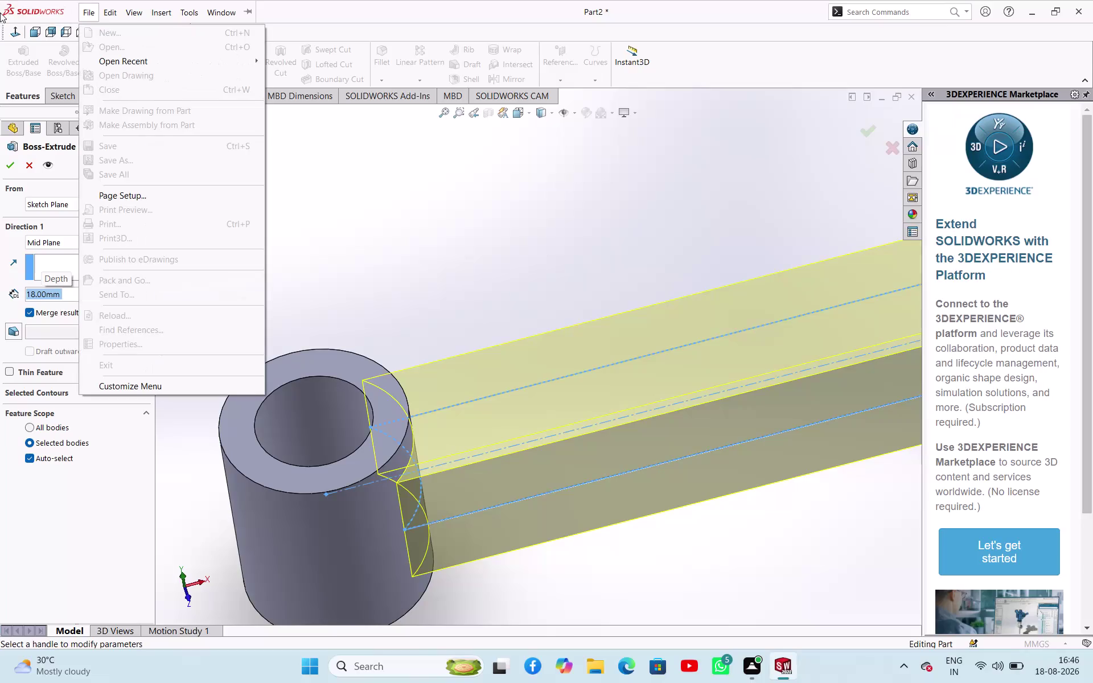
Accept the 18 mm mid-plane arm extrusion and orbit to inspect the arm-to-boss joint.
click(7, 165)
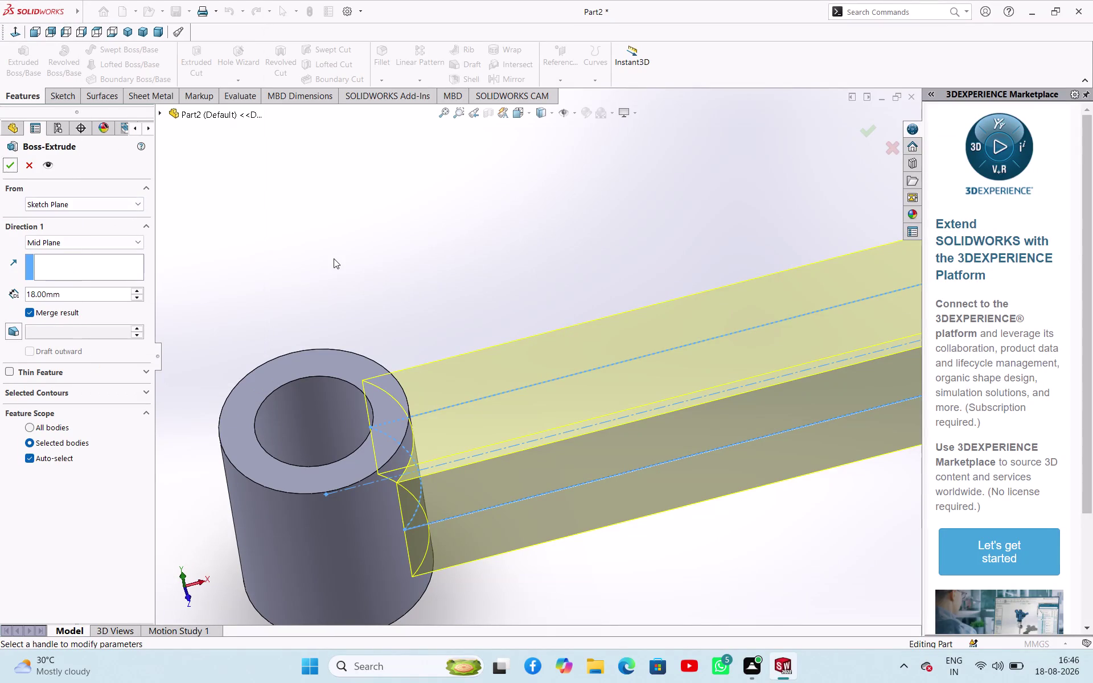
click(10, 164)
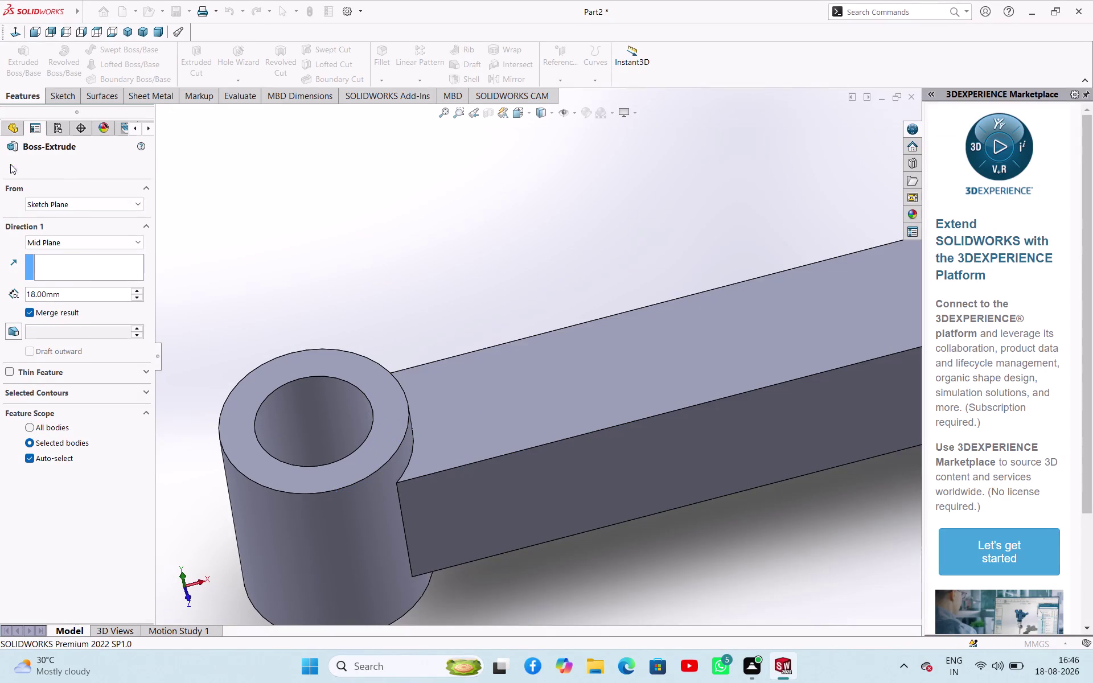
click(324, 246)
middle_drag(373, 274, 322, 376)
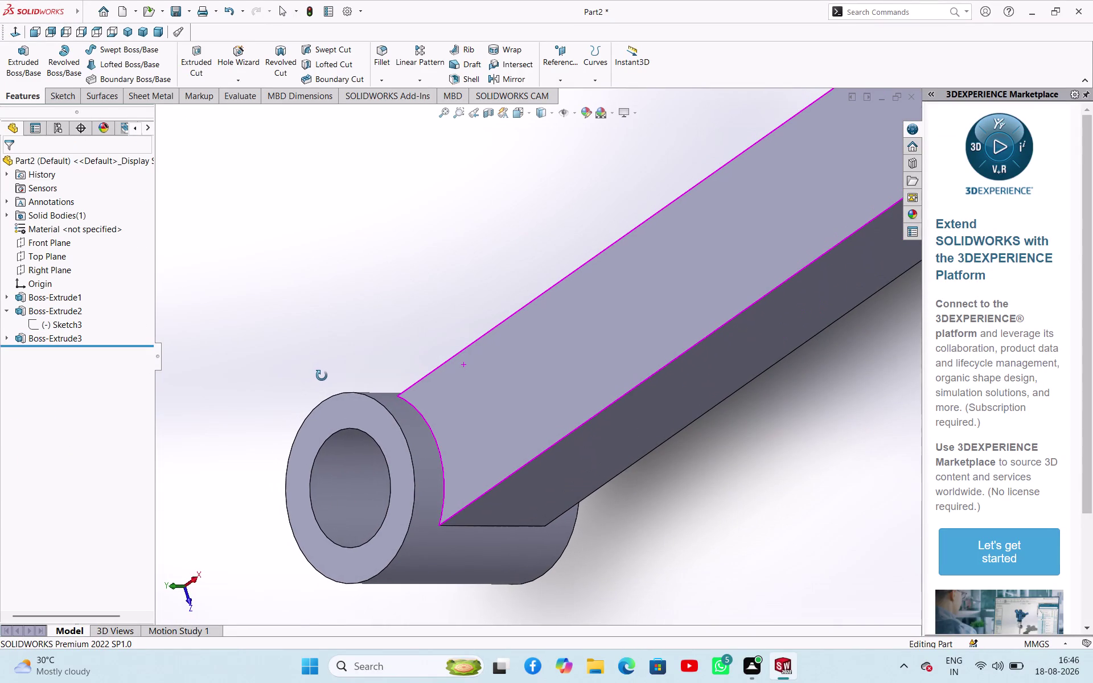
middle_drag(321, 376, 377, 332)
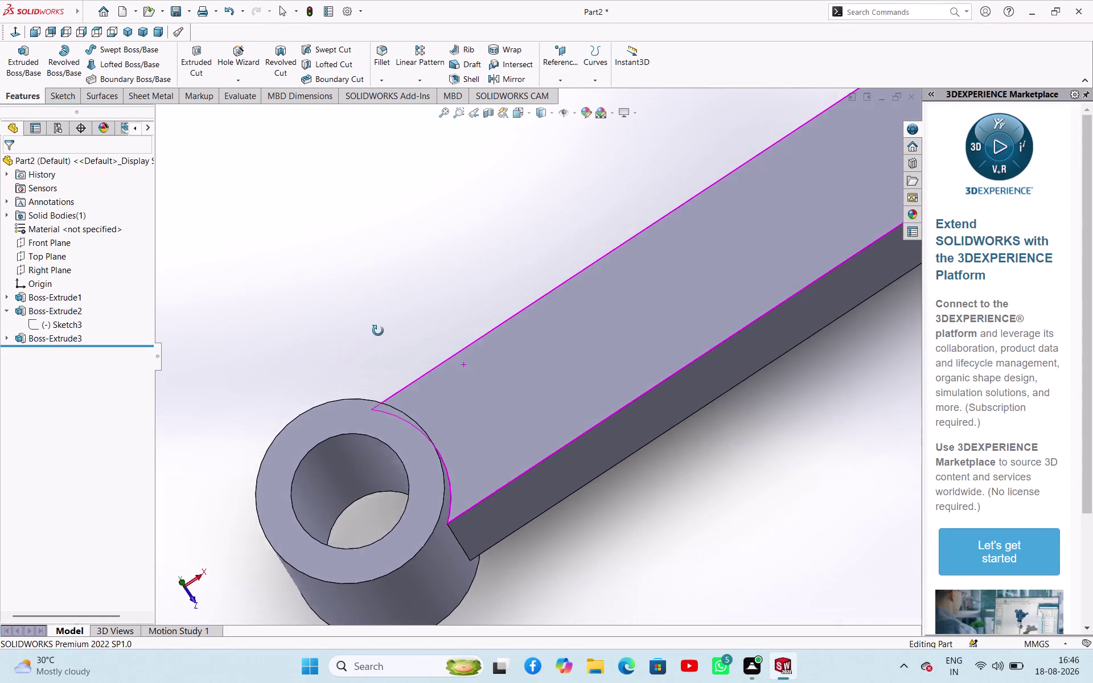
middle_drag(377, 333, 322, 155)
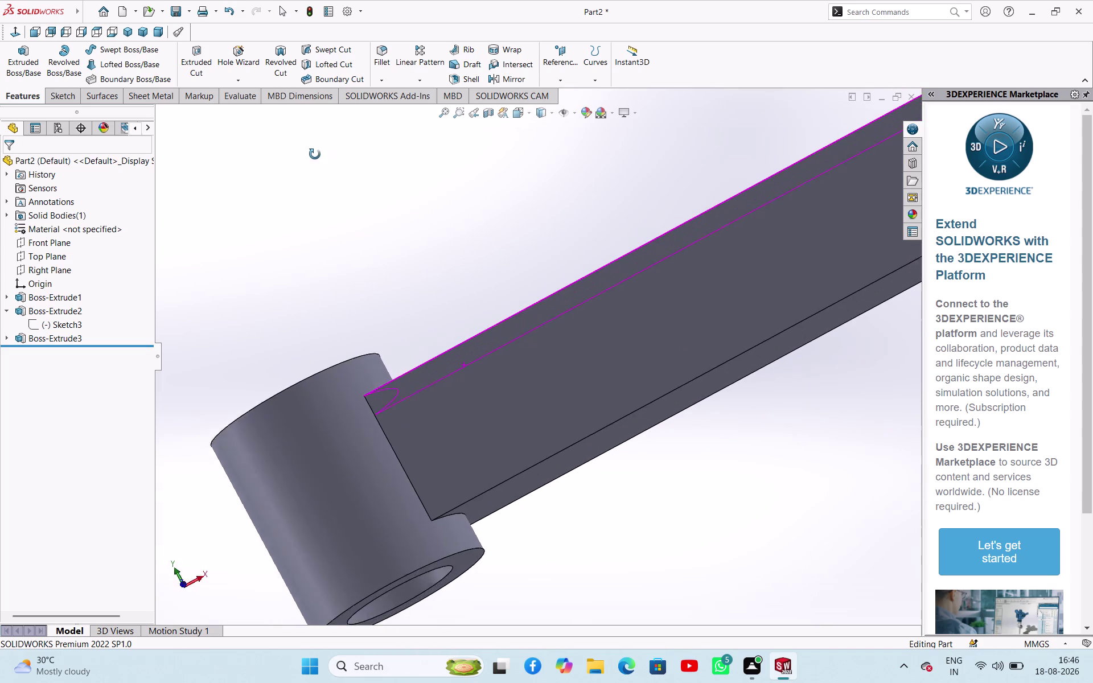
middle_drag(321, 155, 340, 180)
click(384, 81)
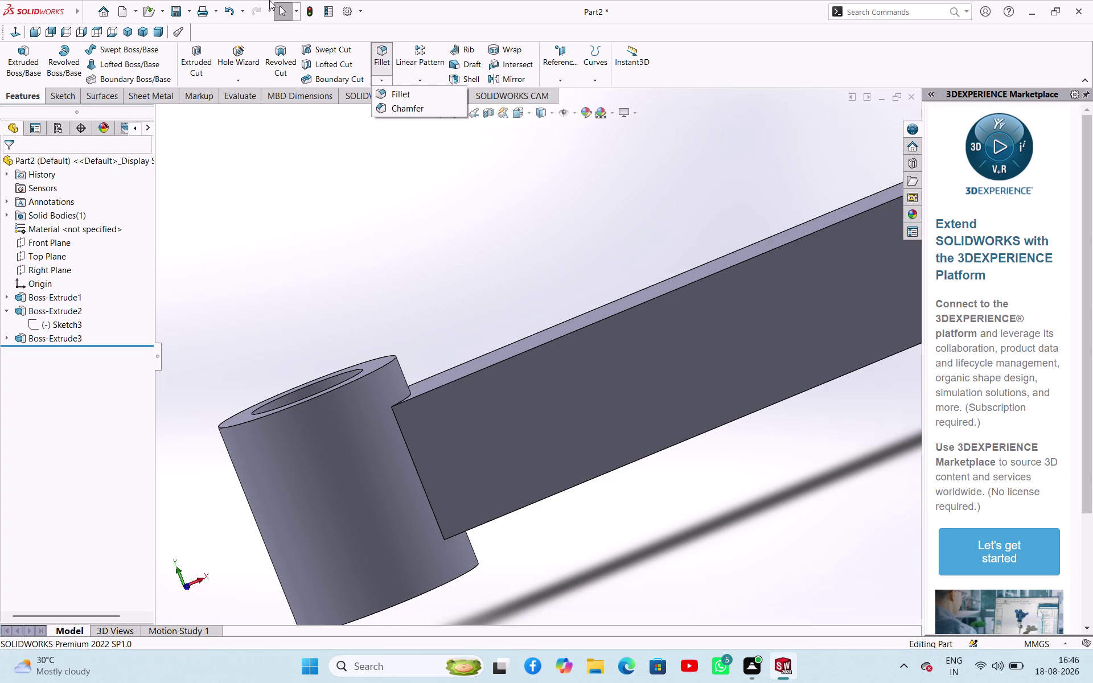
Start a 24 mm fillet and select the first two arm-to-boss edges.
click(387, 78)
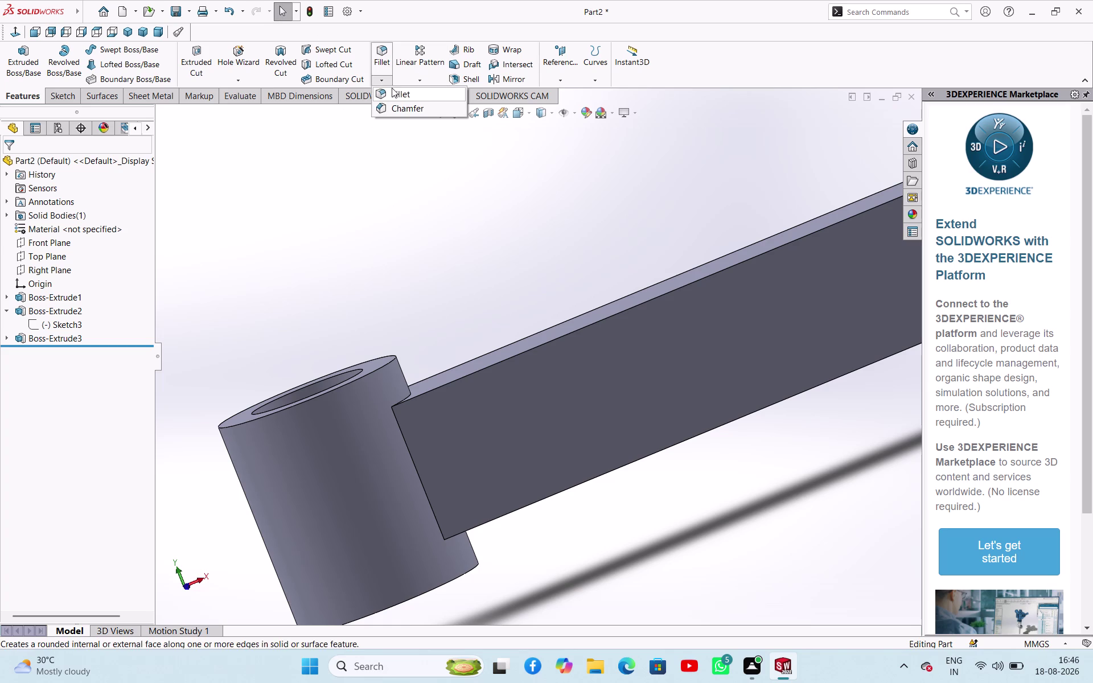
click(394, 90)
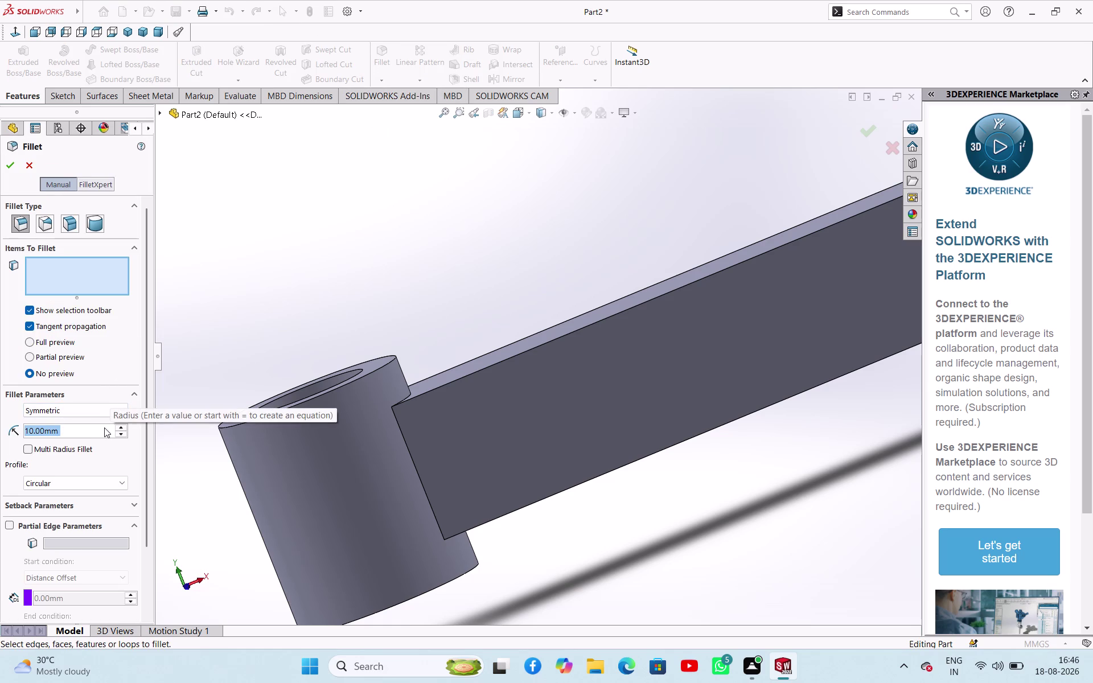
text(24)
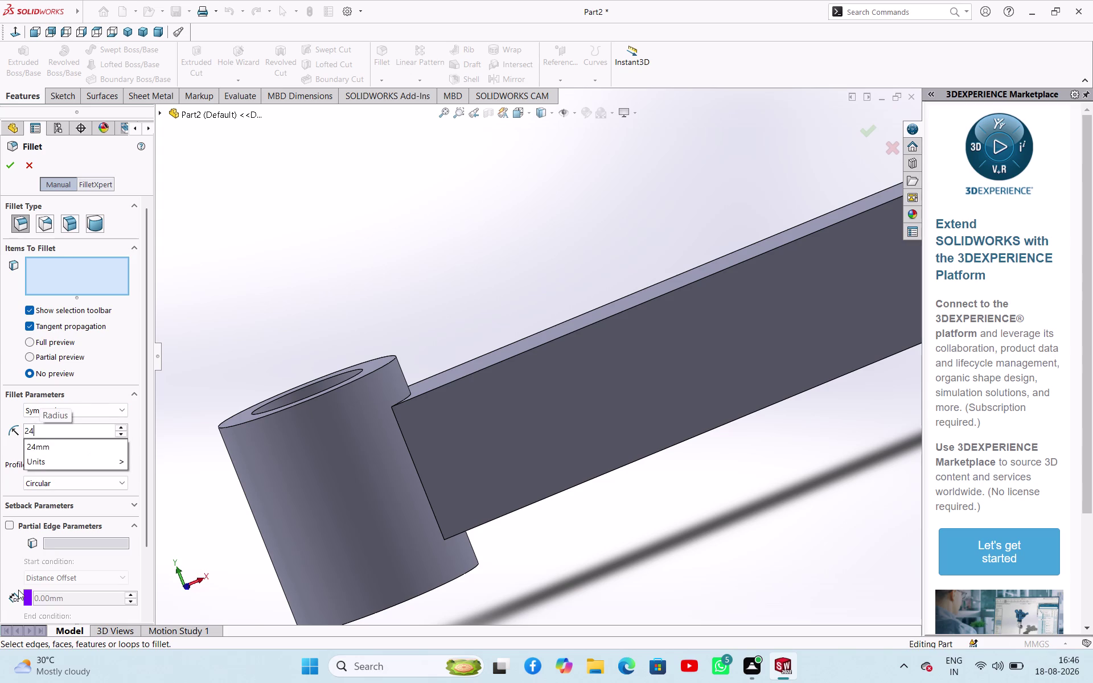
click(420, 481)
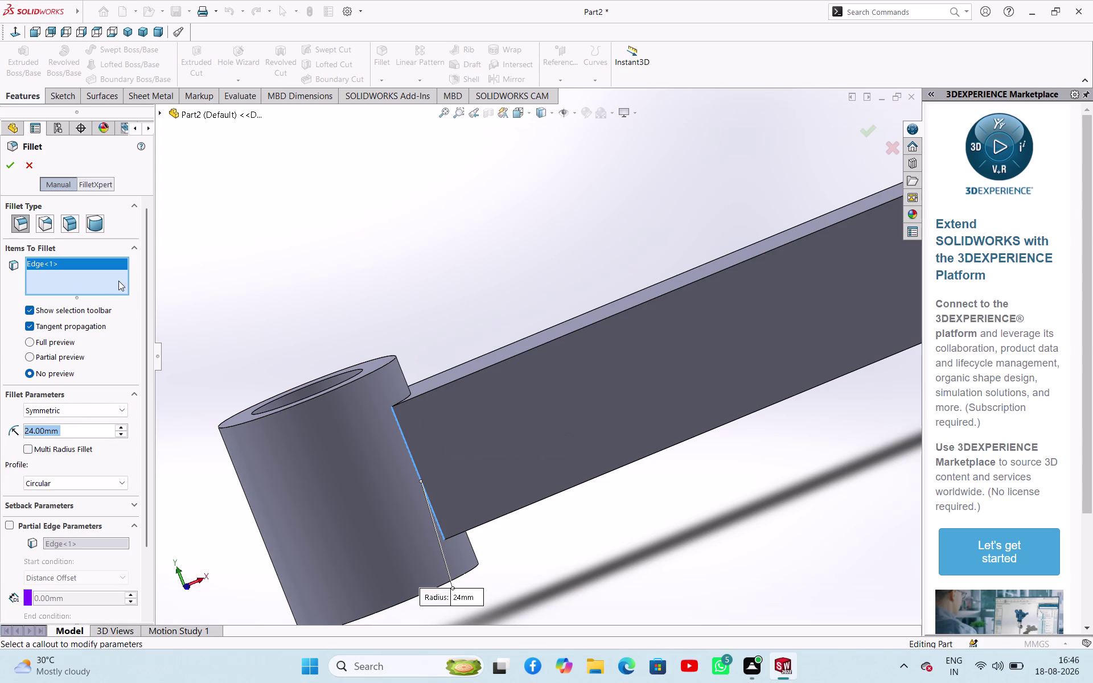
middle_drag(312, 192, 459, 470)
click(367, 418)
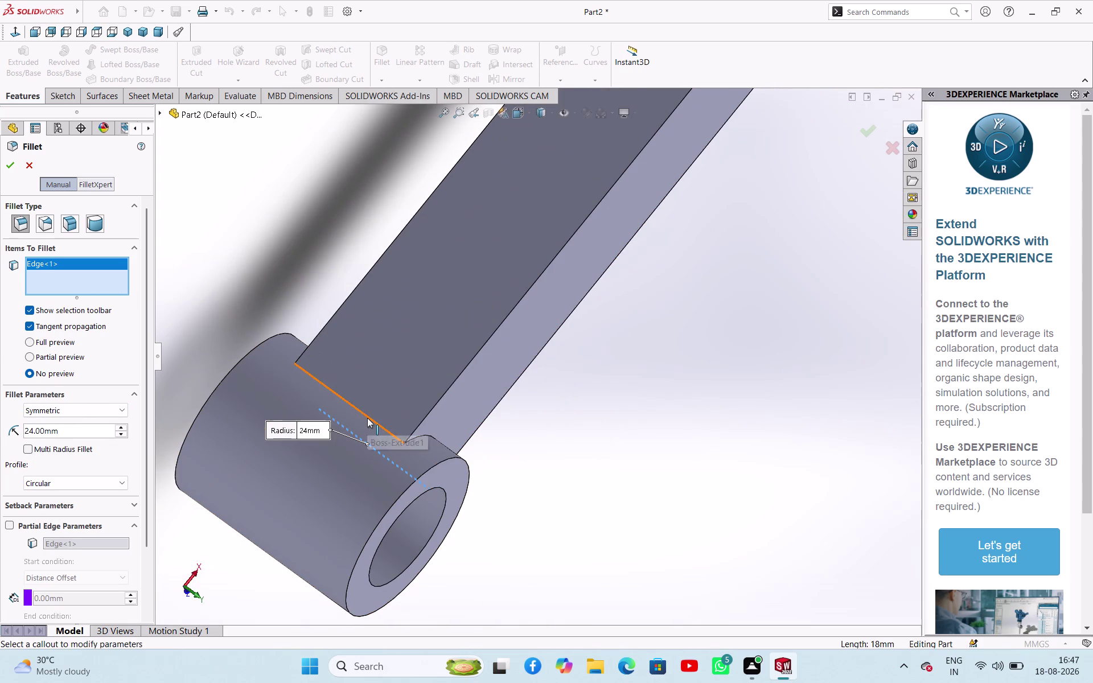
Add the third and fourth arm-to-boss edges, accept the fillet, and view the rounded rod.
scroll(up, 3)
scroll(down, 3)
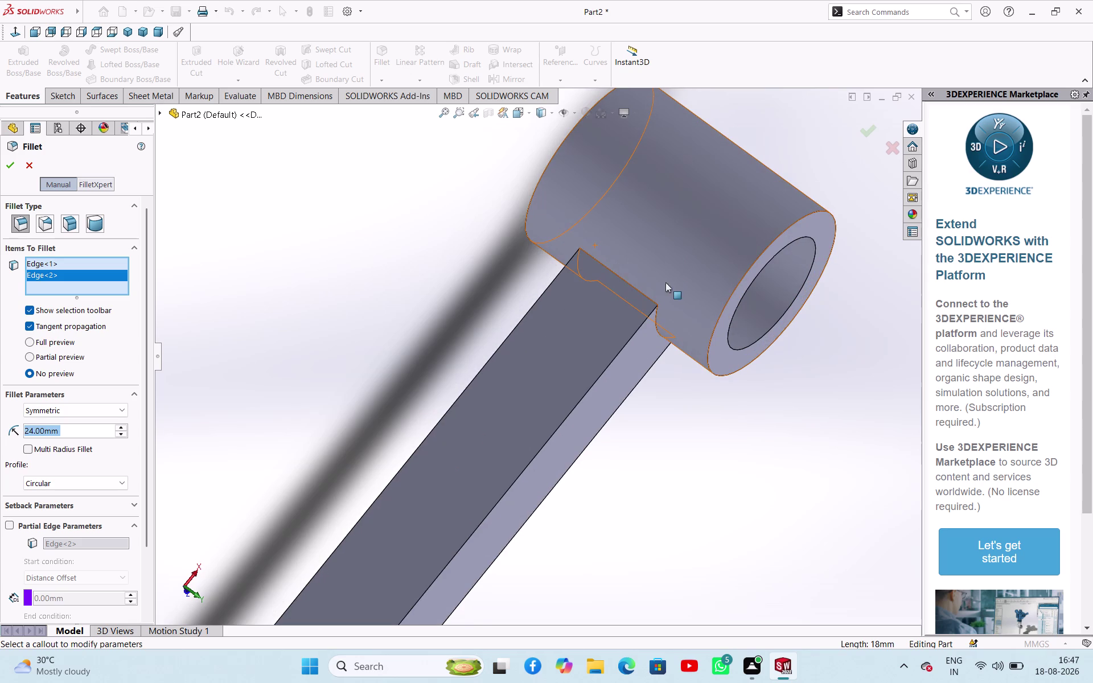
click(636, 287)
middle_drag(727, 431, 557, 375)
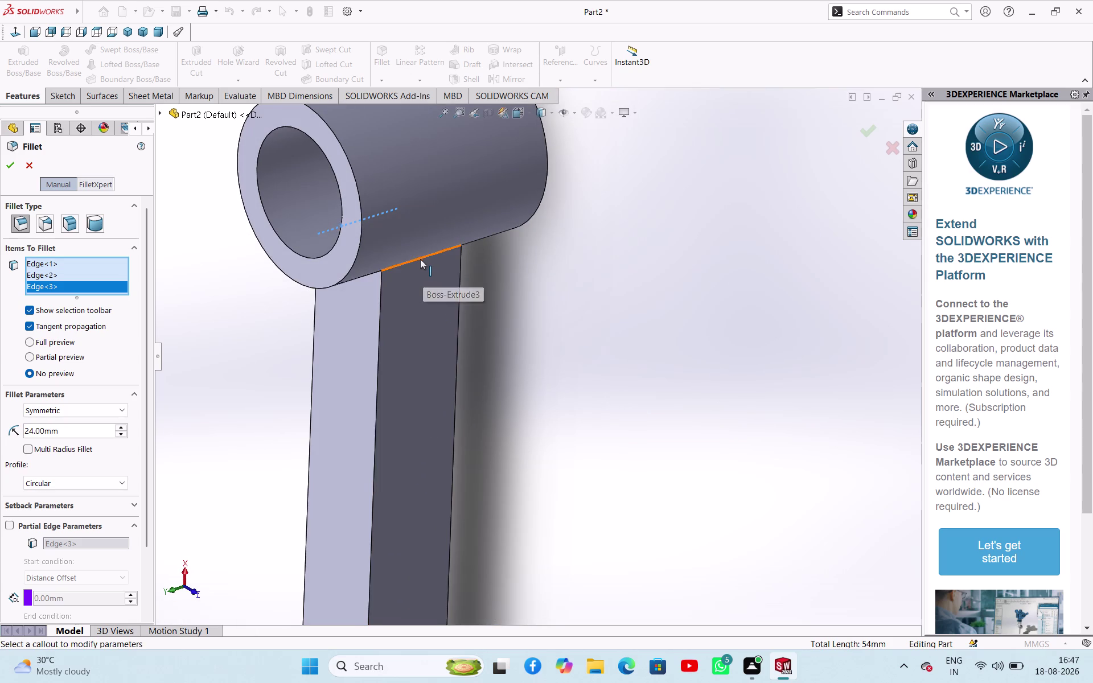
click(420, 259)
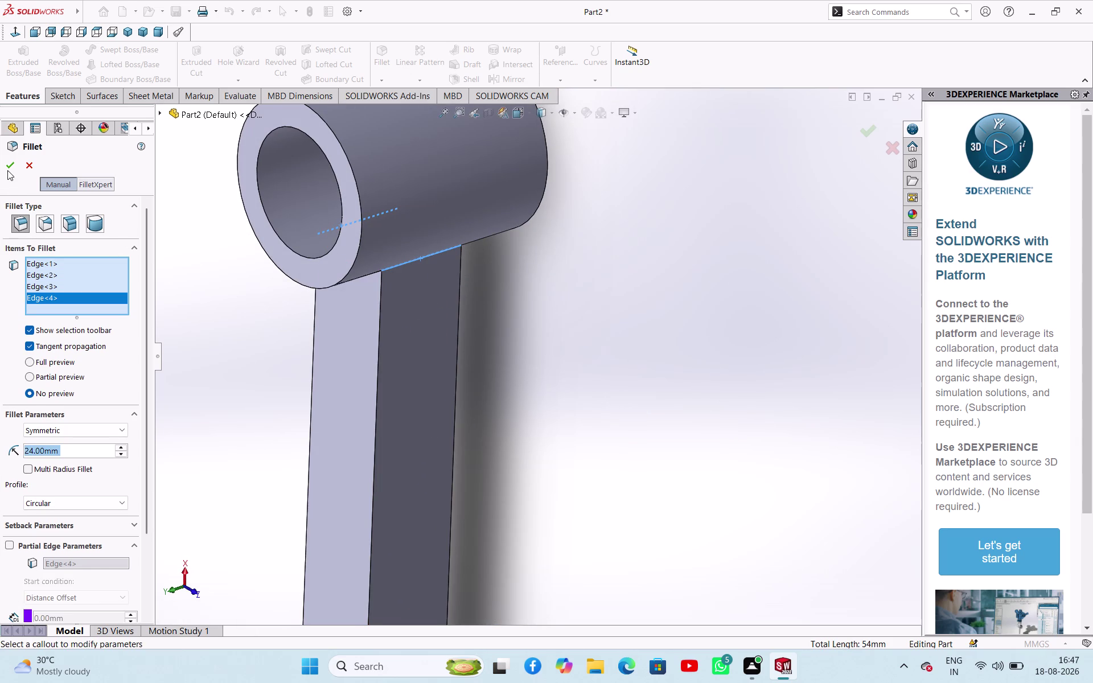
click(8, 170)
scroll(up, 3)
middle_drag(554, 497, 593, 478)
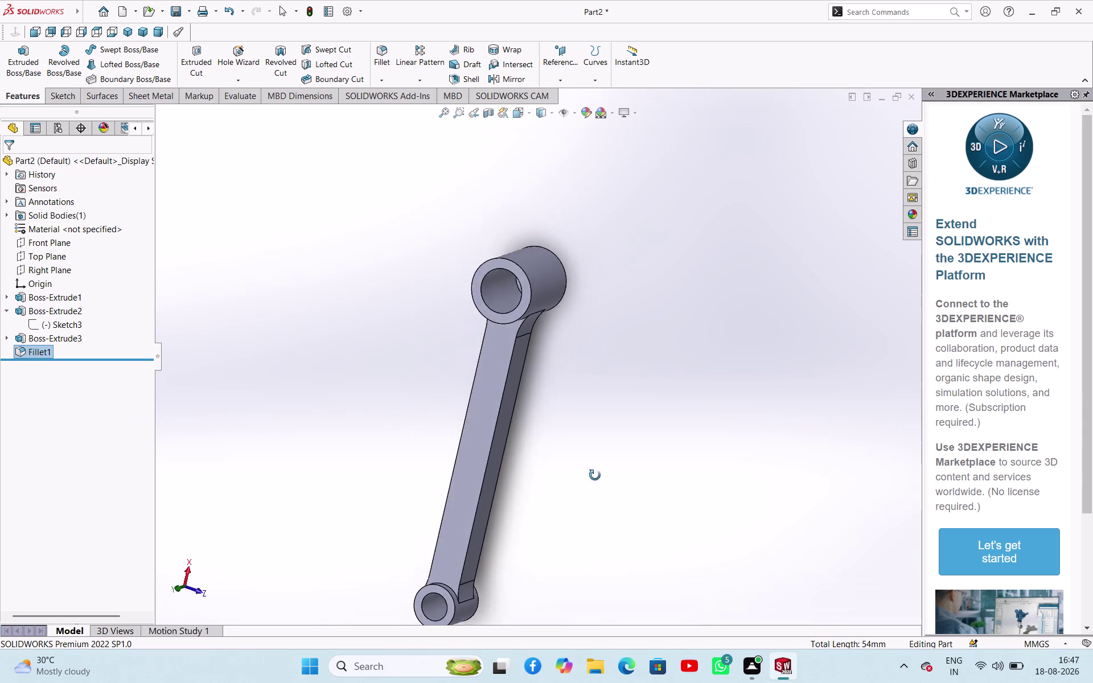
middle_drag(593, 479, 611, 471)
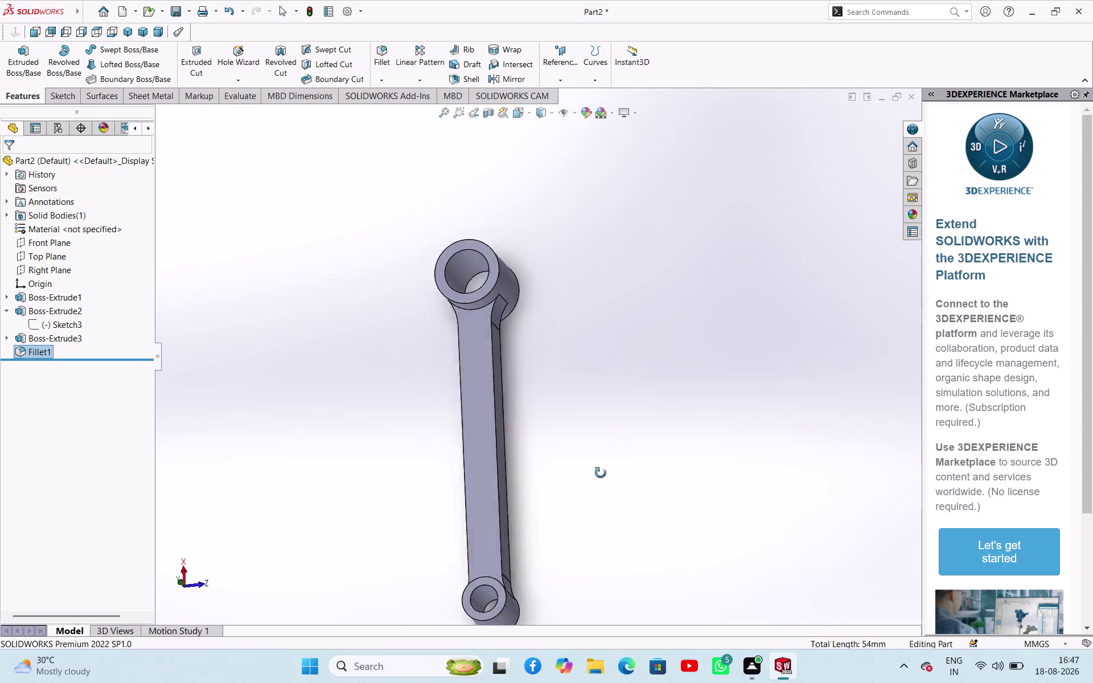
middle_drag(611, 471, 538, 506)
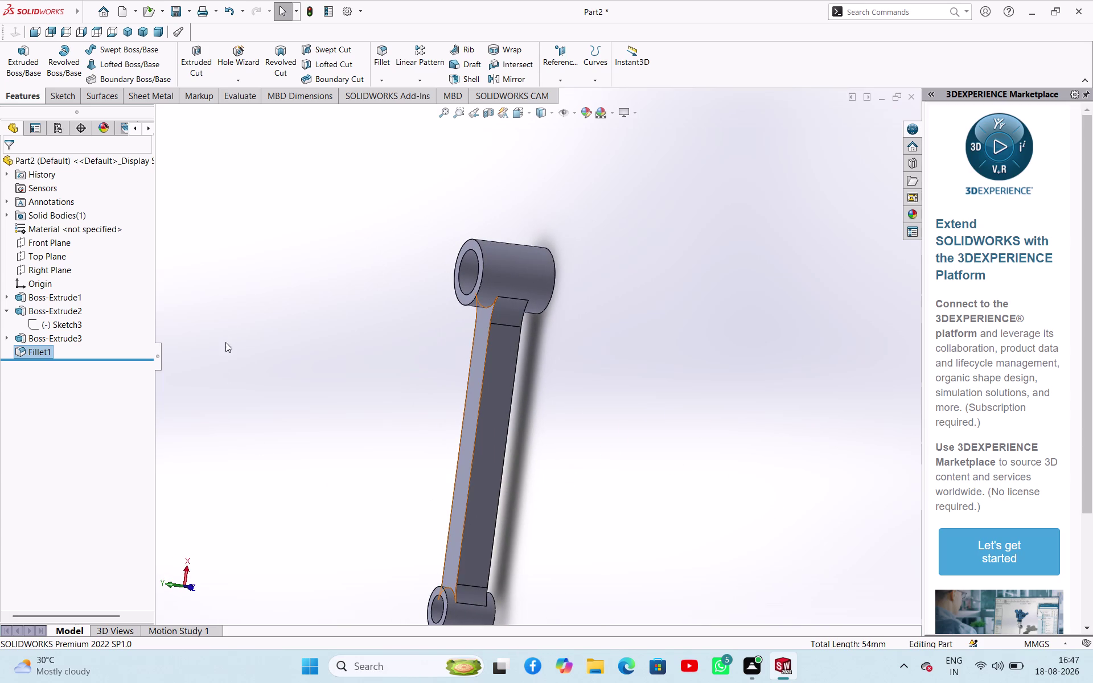
Return to isometric view and open a new sketch on the arm's top face.
click(131, 39)
click(669, 273)
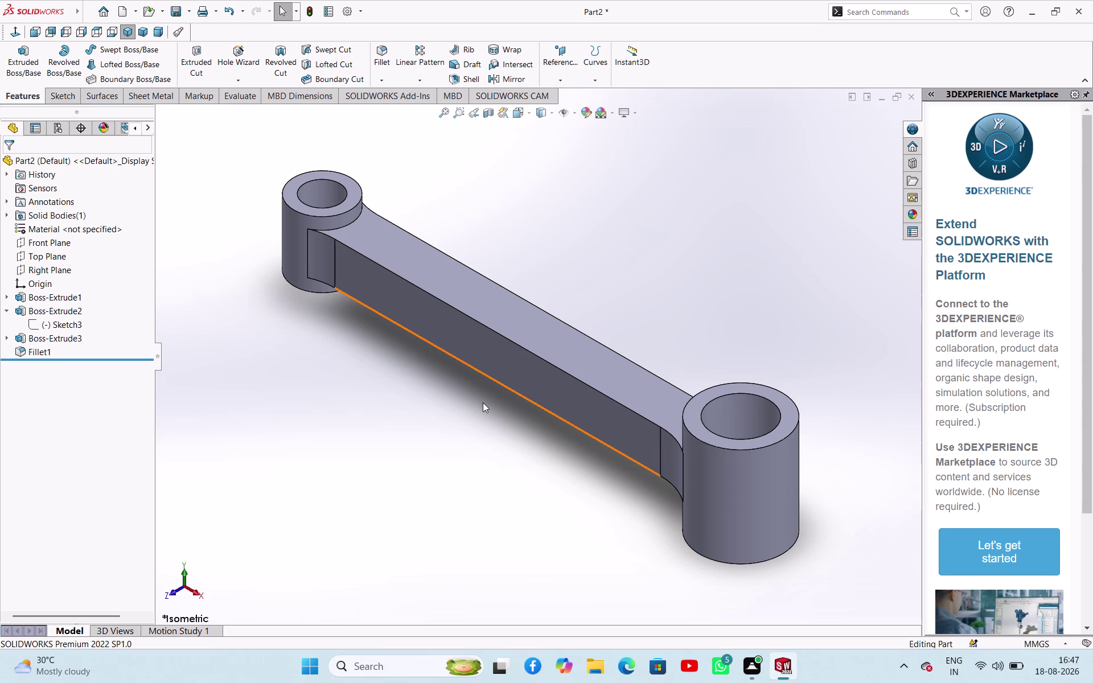
click(544, 332)
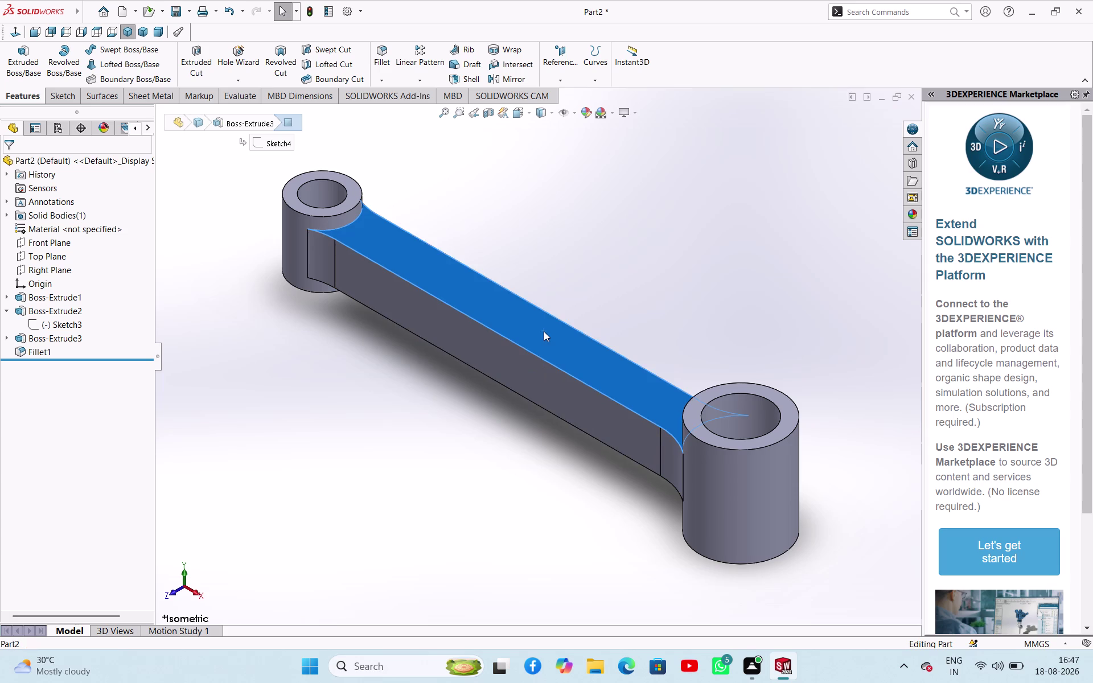
click(593, 299)
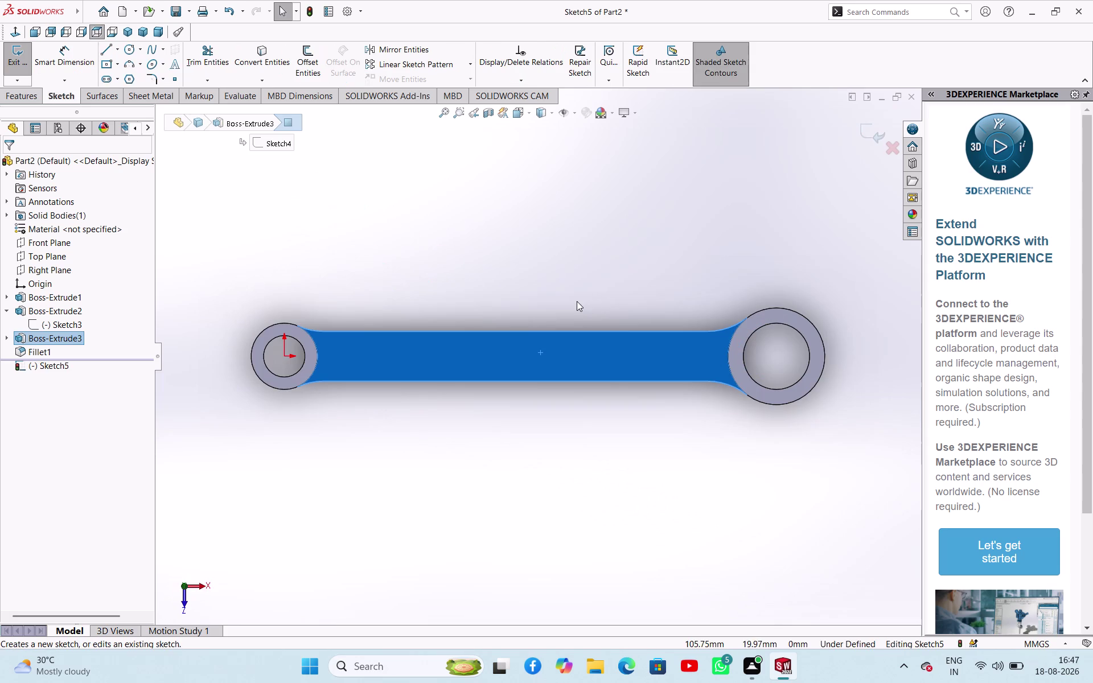
Draw a construction midpoint centreline from the origin boss centre past the right boss.
click(577, 301)
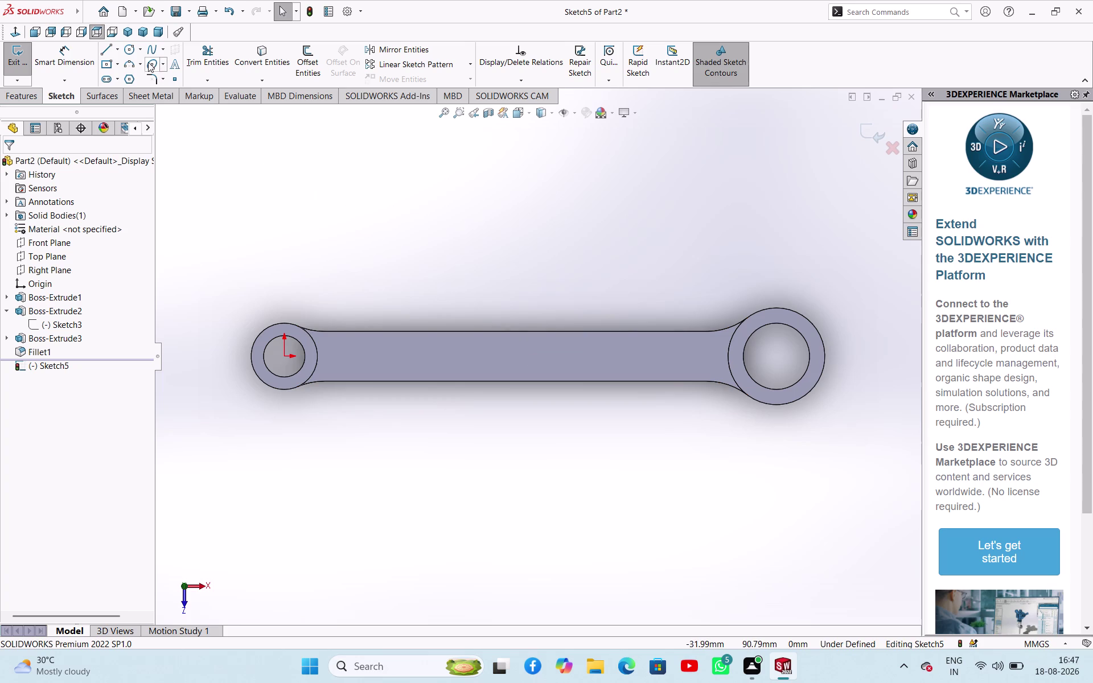
click(111, 78)
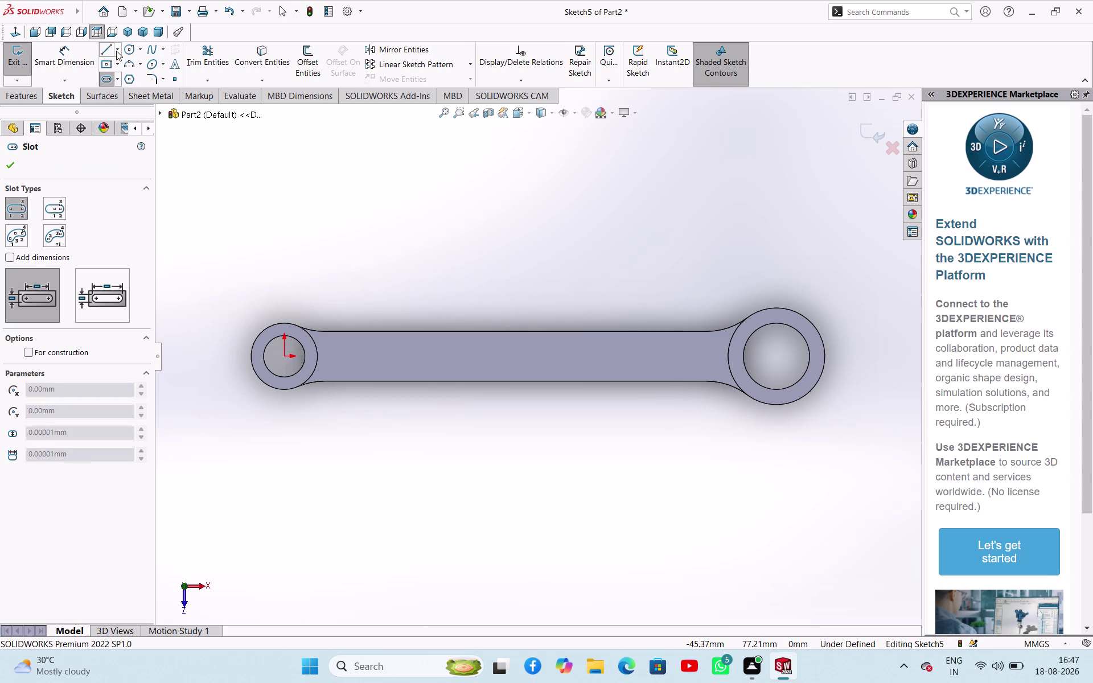
click(116, 50)
click(121, 75)
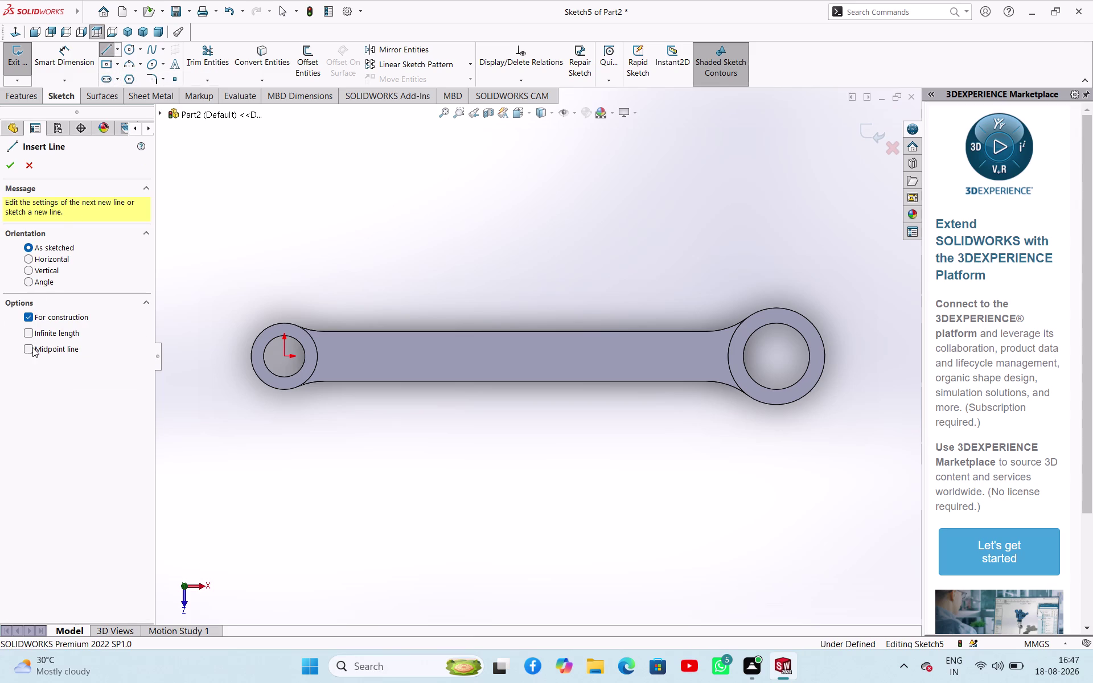
click(32, 350)
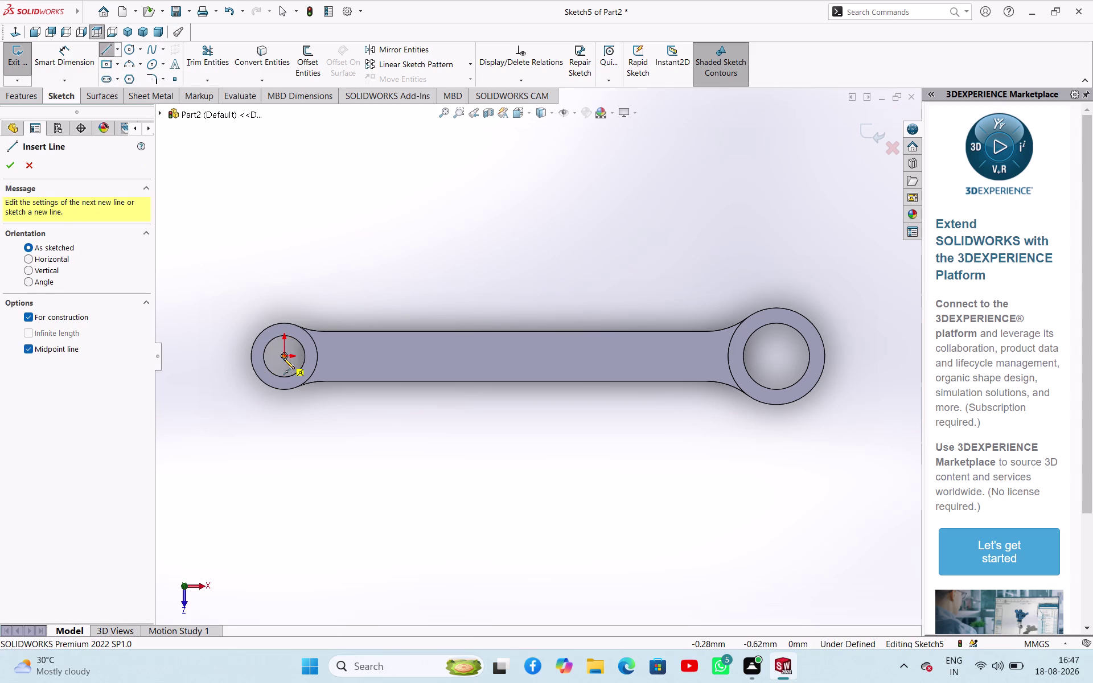
click(283, 358)
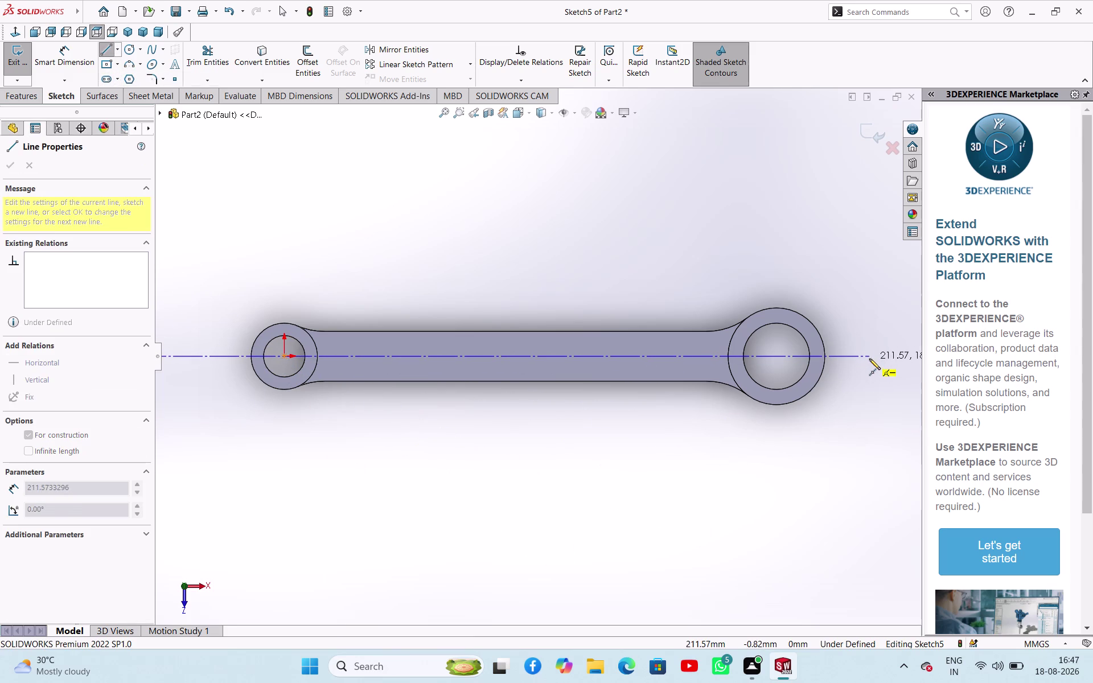
click(869, 359)
right_click(838, 427)
click(854, 433)
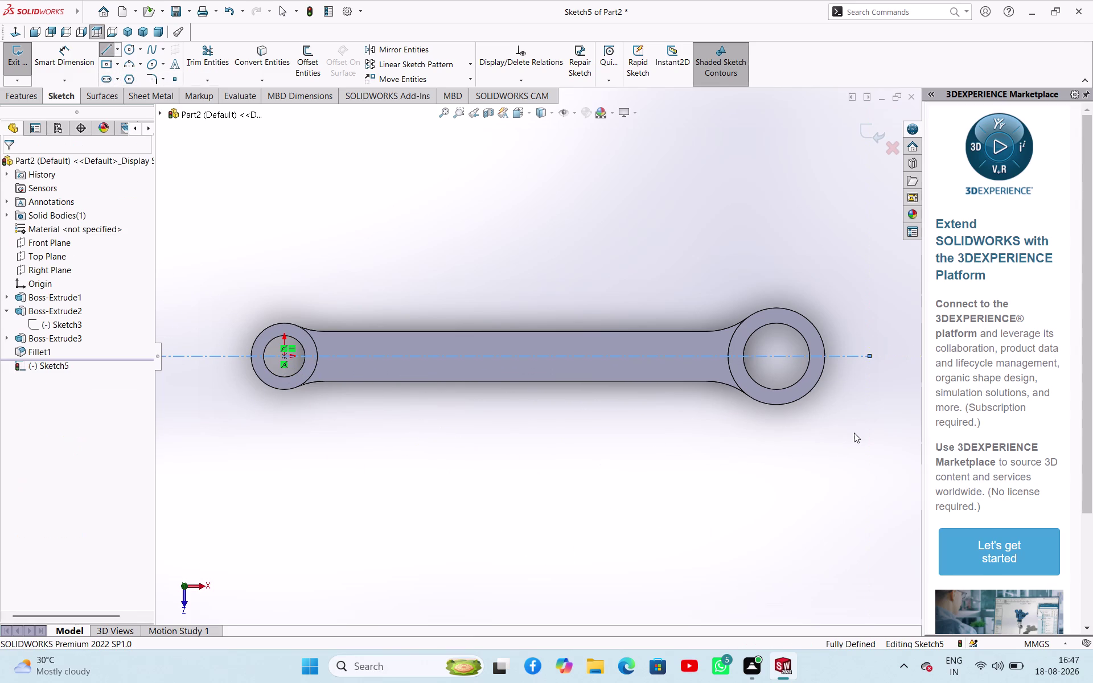
Draw a straight slot along the centreline across the arm.
click(109, 76)
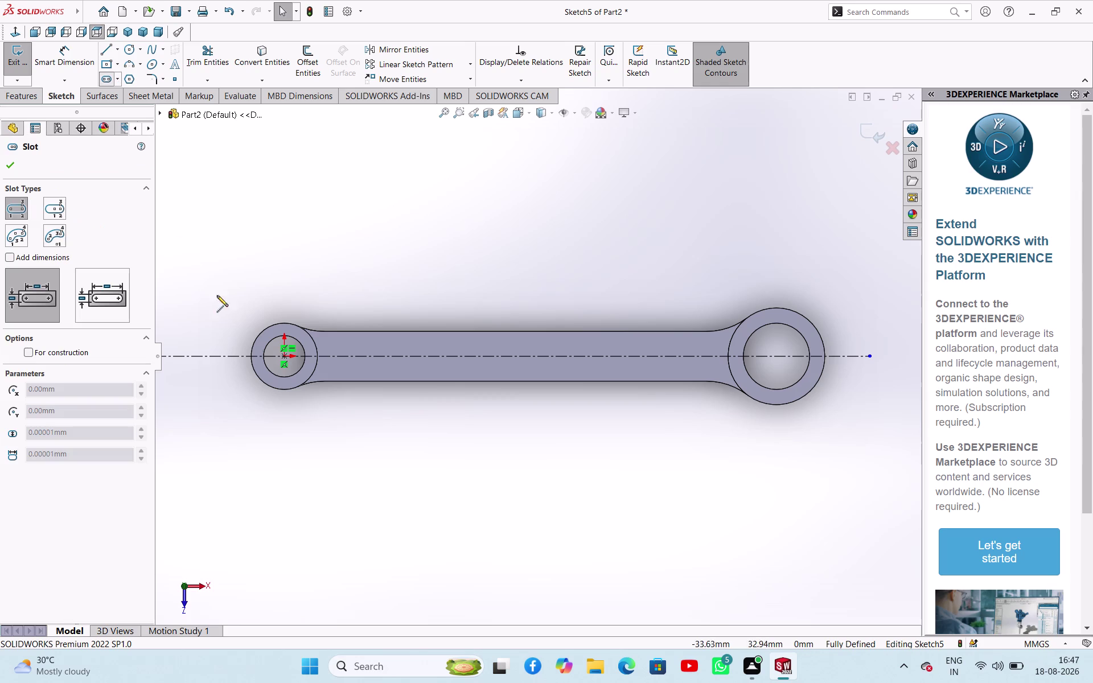
click(377, 357)
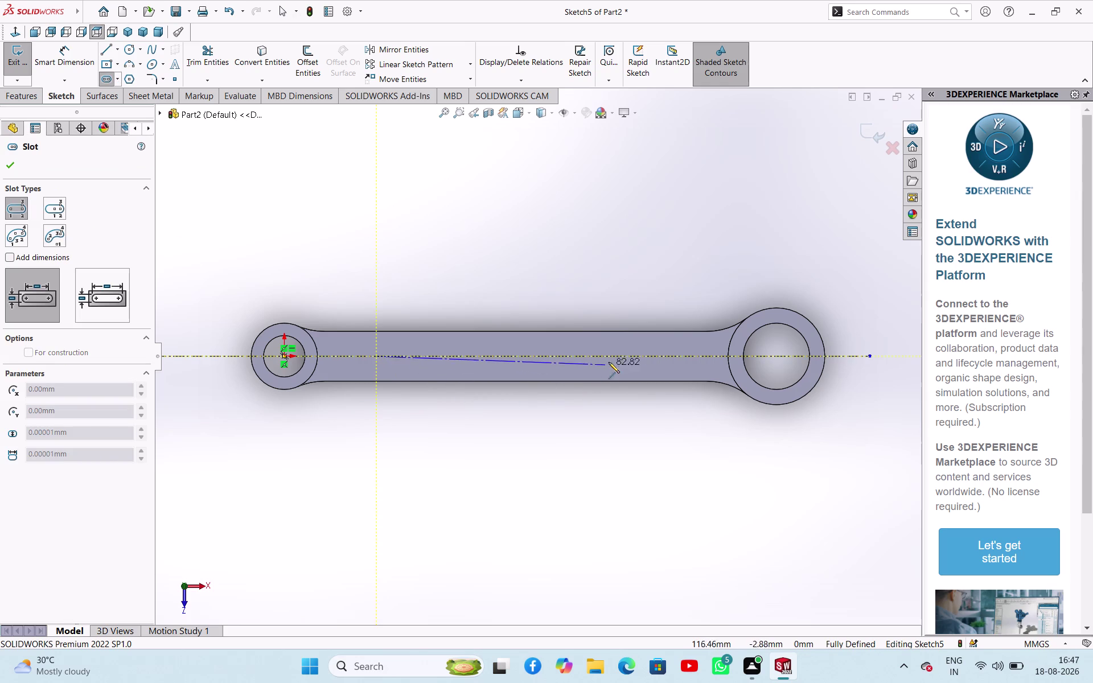
click(616, 357)
click(616, 366)
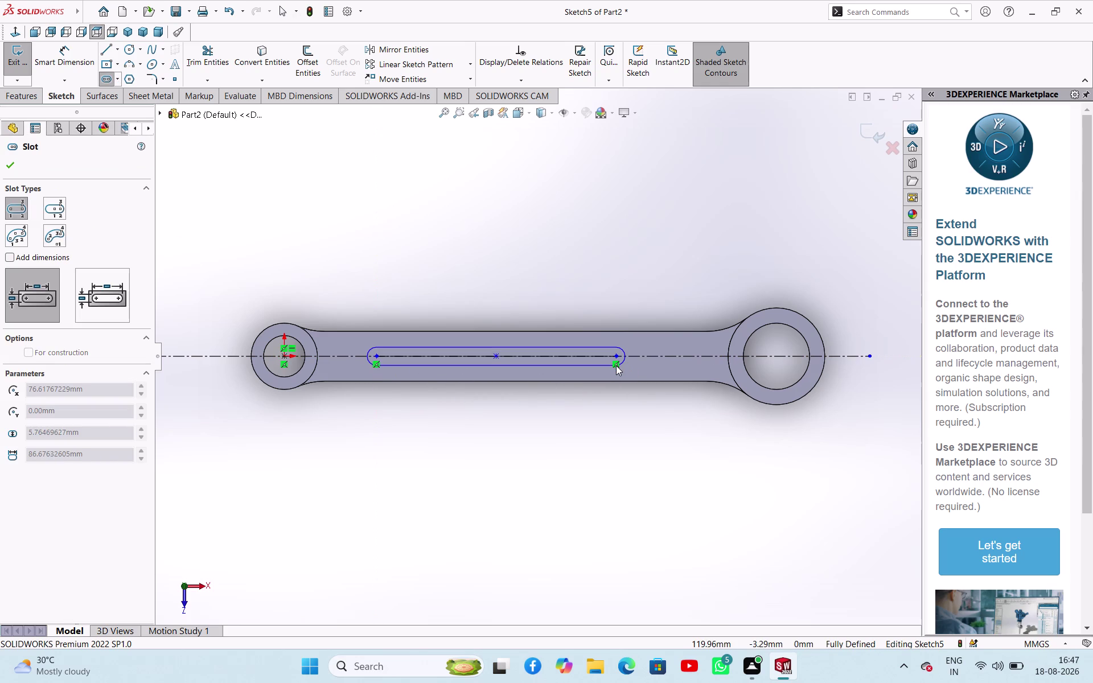
right_click(433, 240)
click(447, 251)
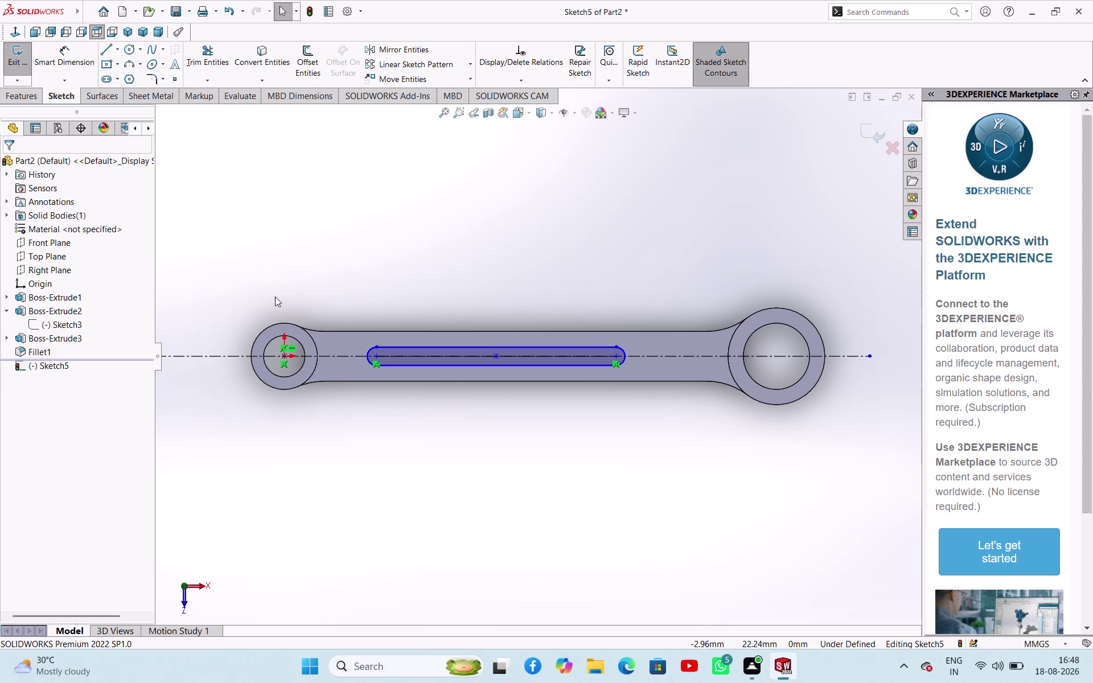
Dimension the slot length to 130 mm.
right_drag(309, 272, 312, 210)
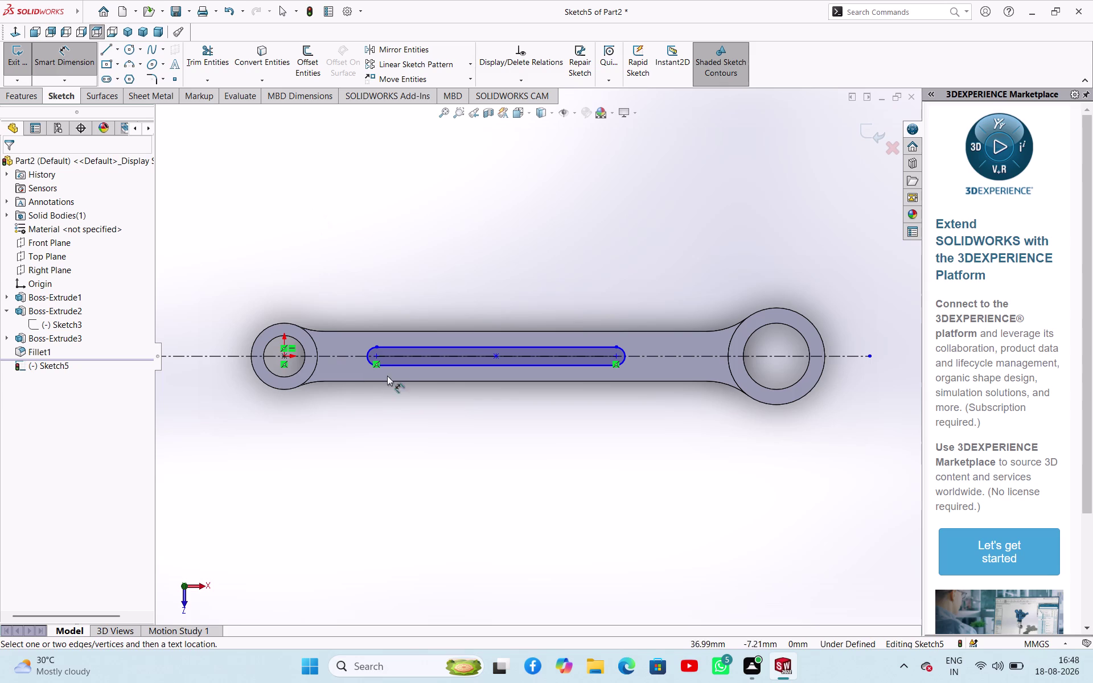
click(380, 356)
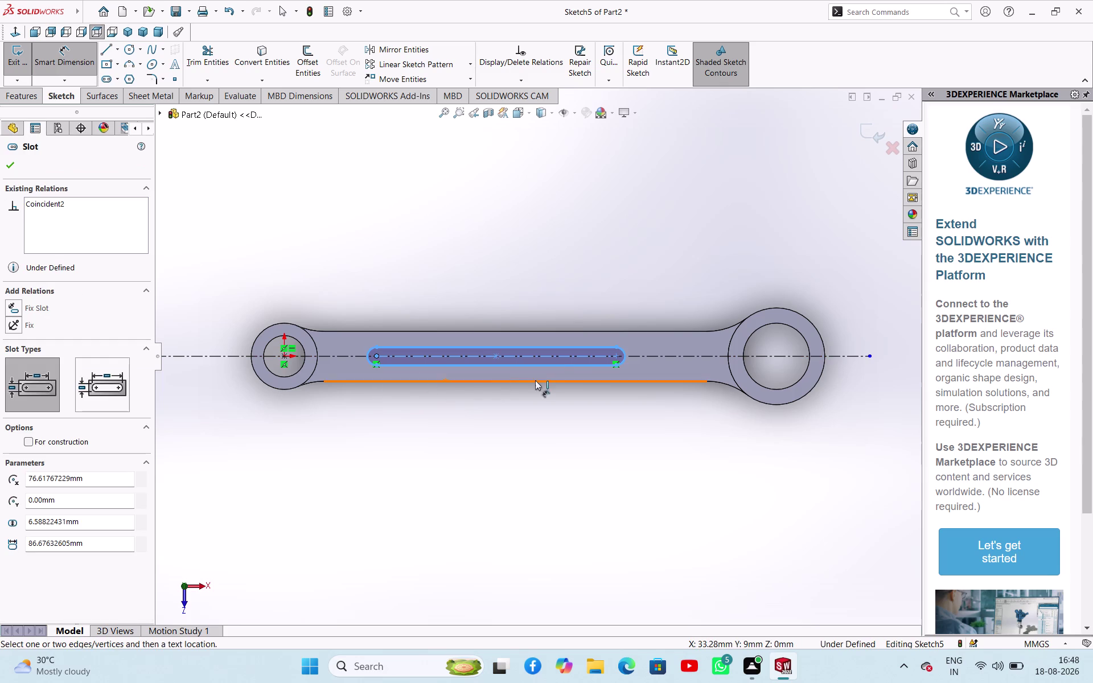
click(615, 355)
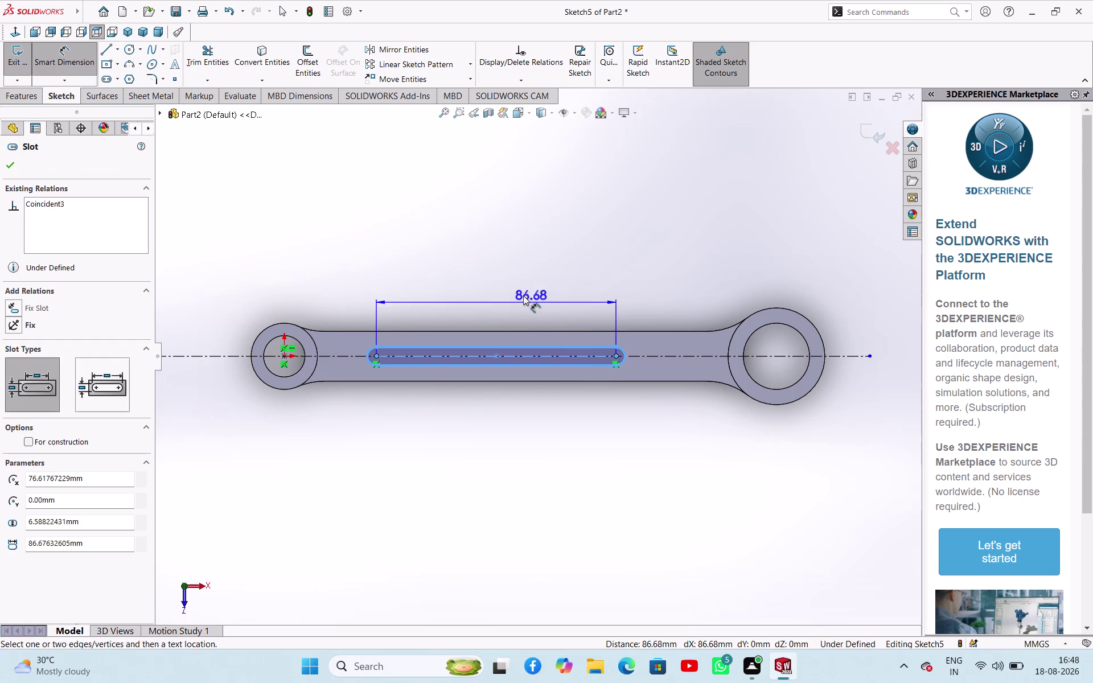
click(520, 294)
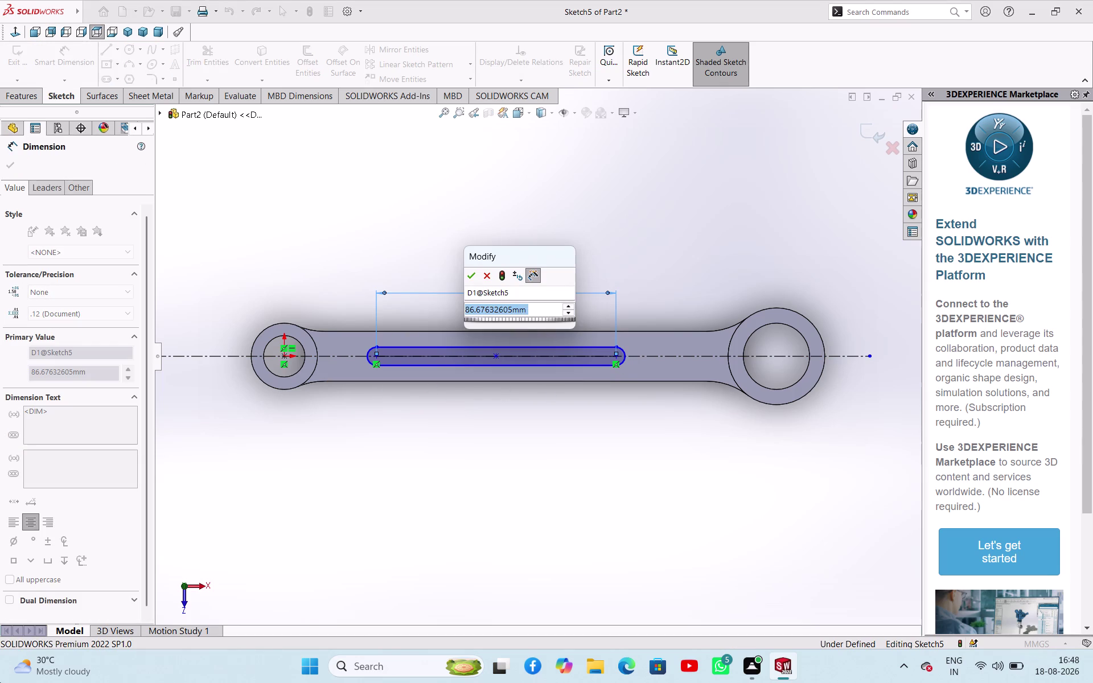
text(130)
key(Return)
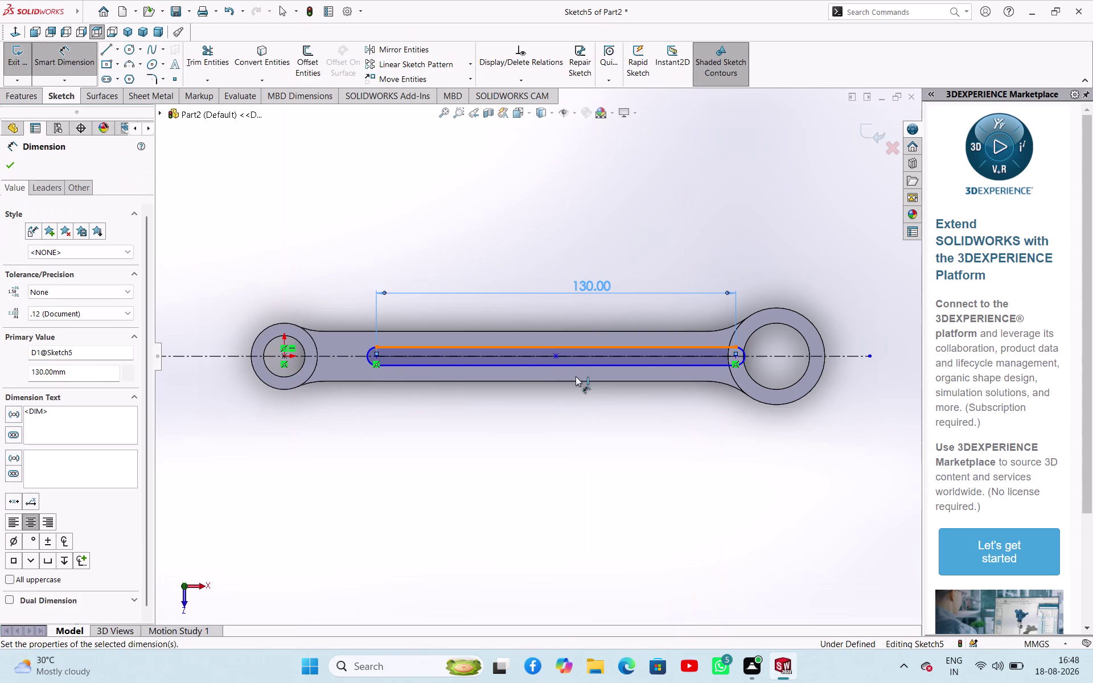
Dimension the slot width to 10 mm.
click(583, 350)
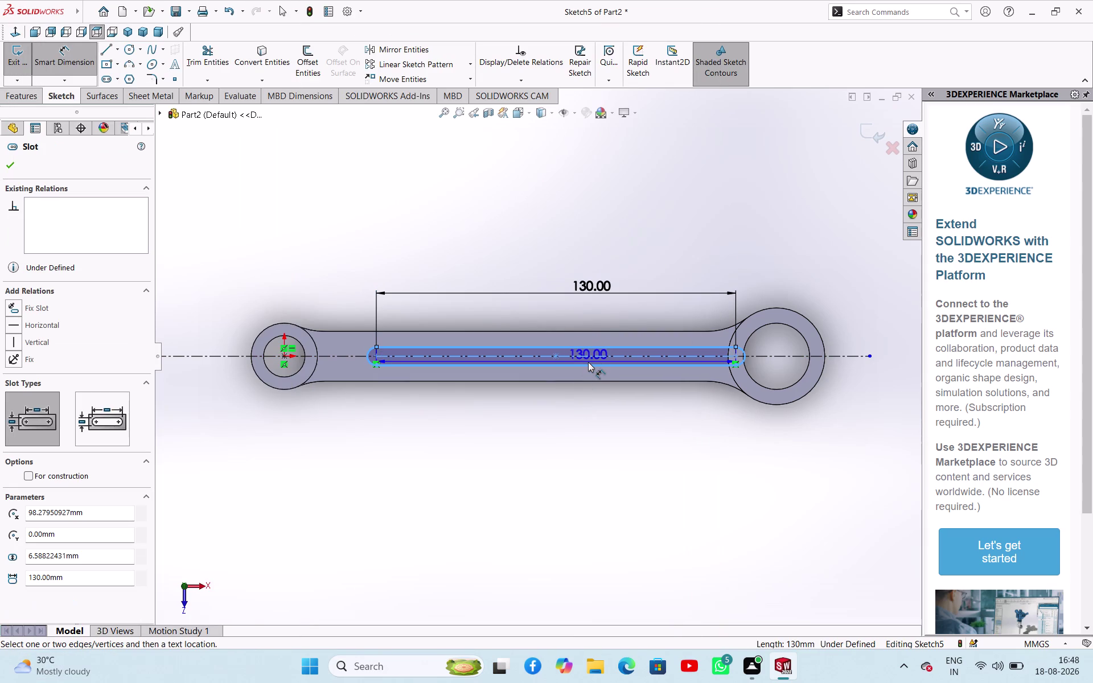
click(588, 365)
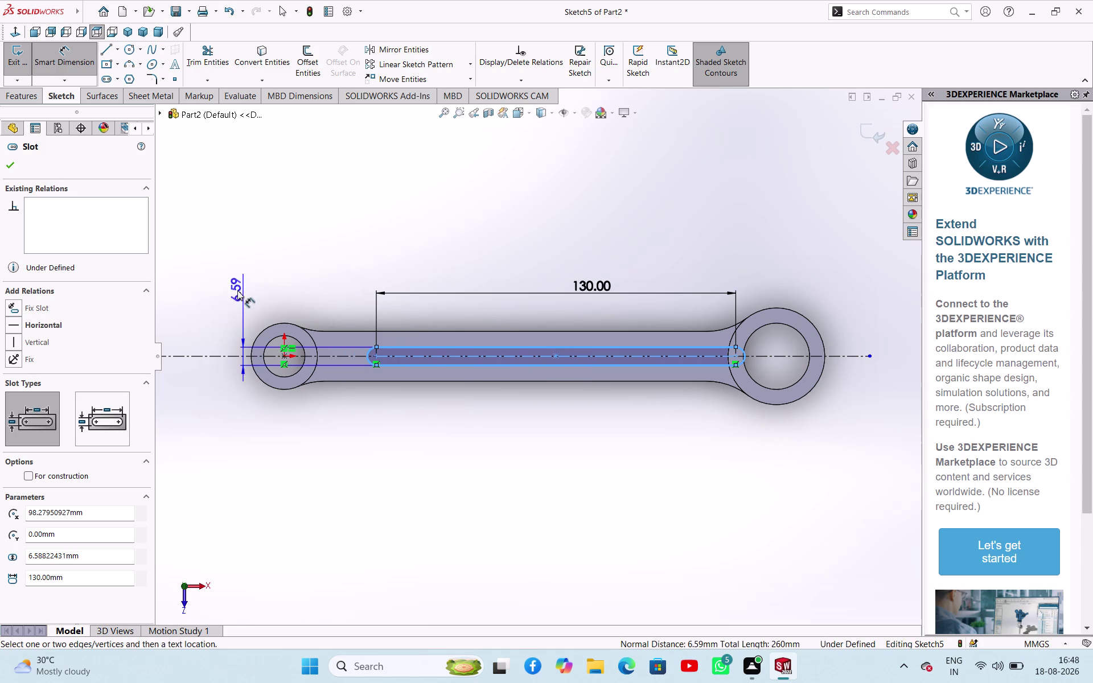
click(231, 290)
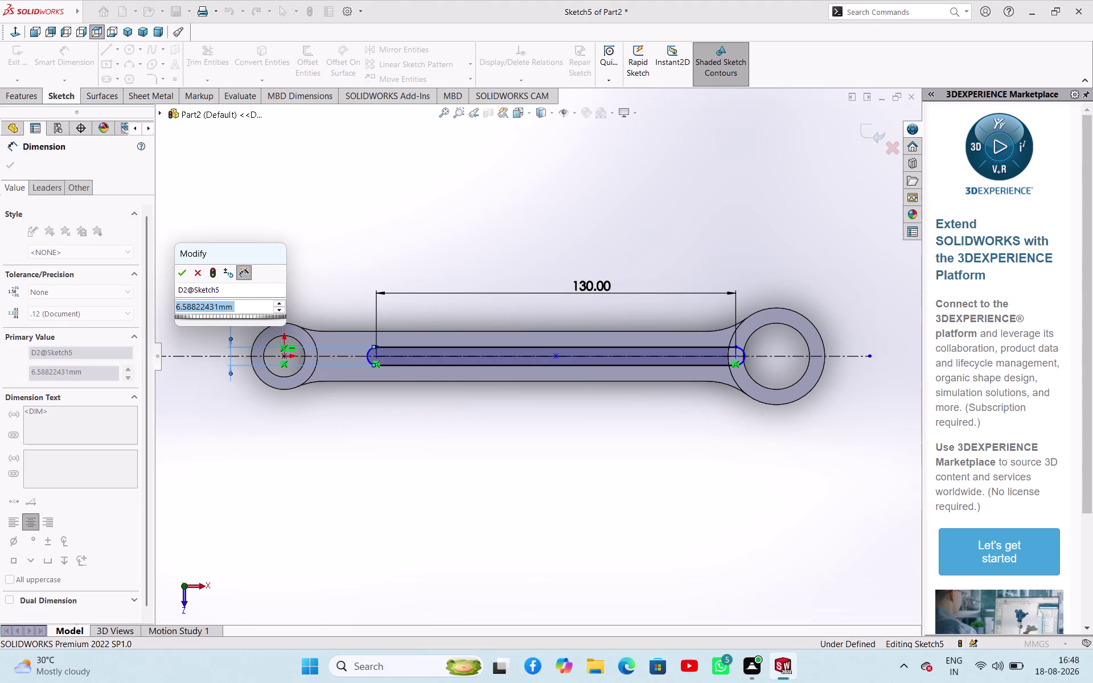
text(10)
key(Return)
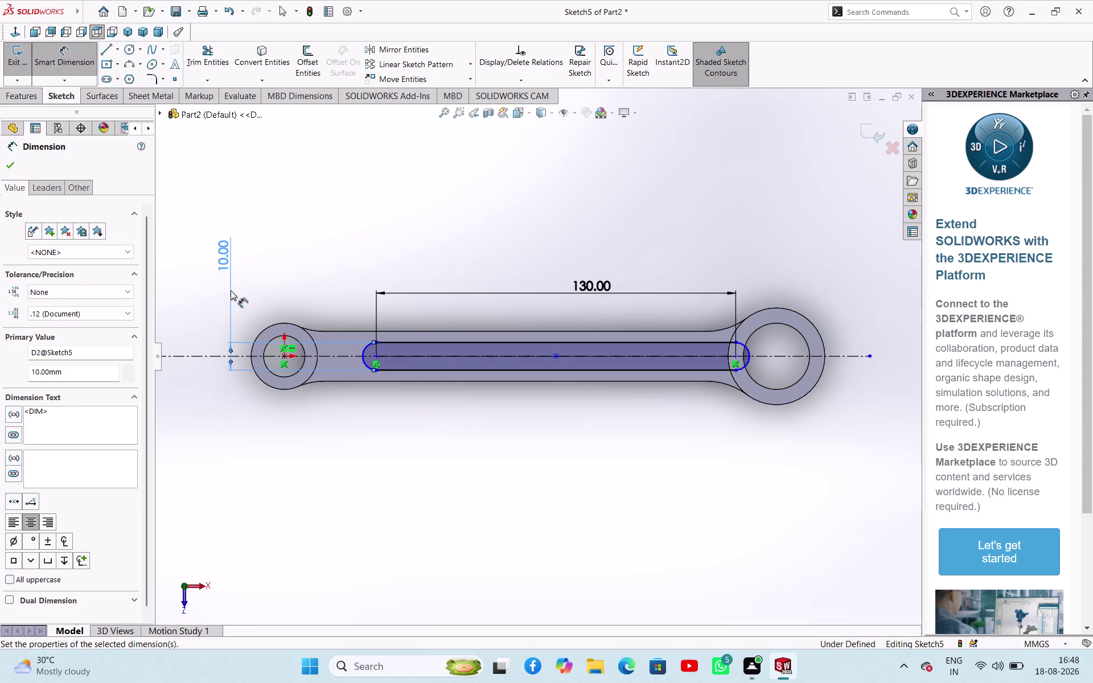
Try an extra 5 mm dimension and reject it as over-defining.
click(457, 355)
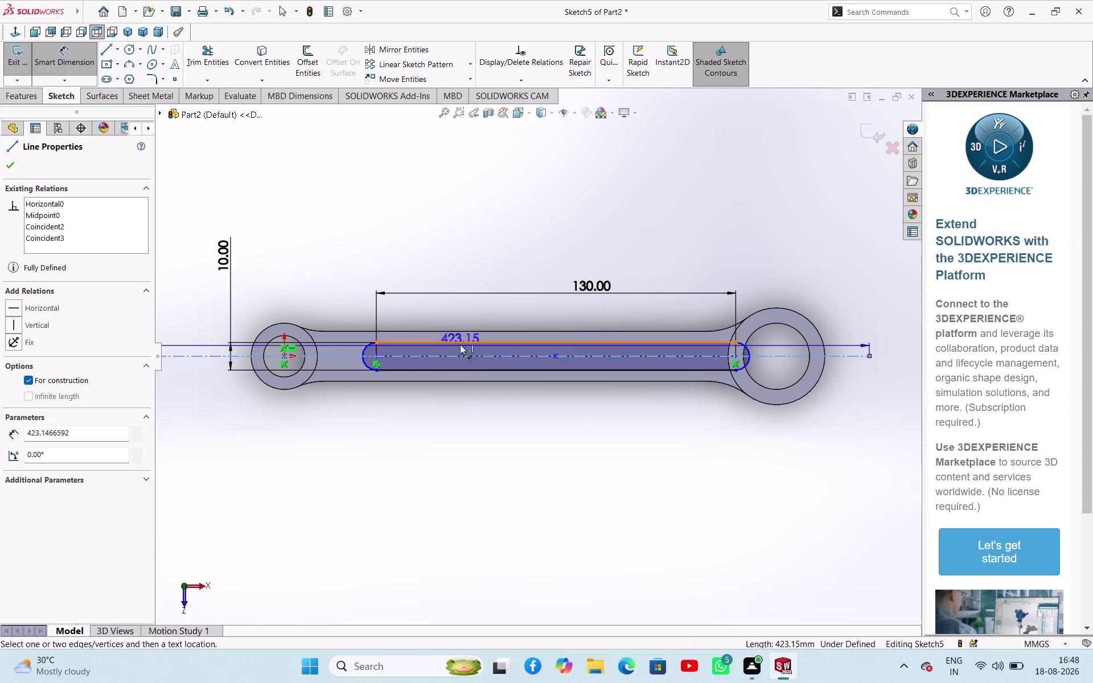
click(460, 344)
click(341, 273)
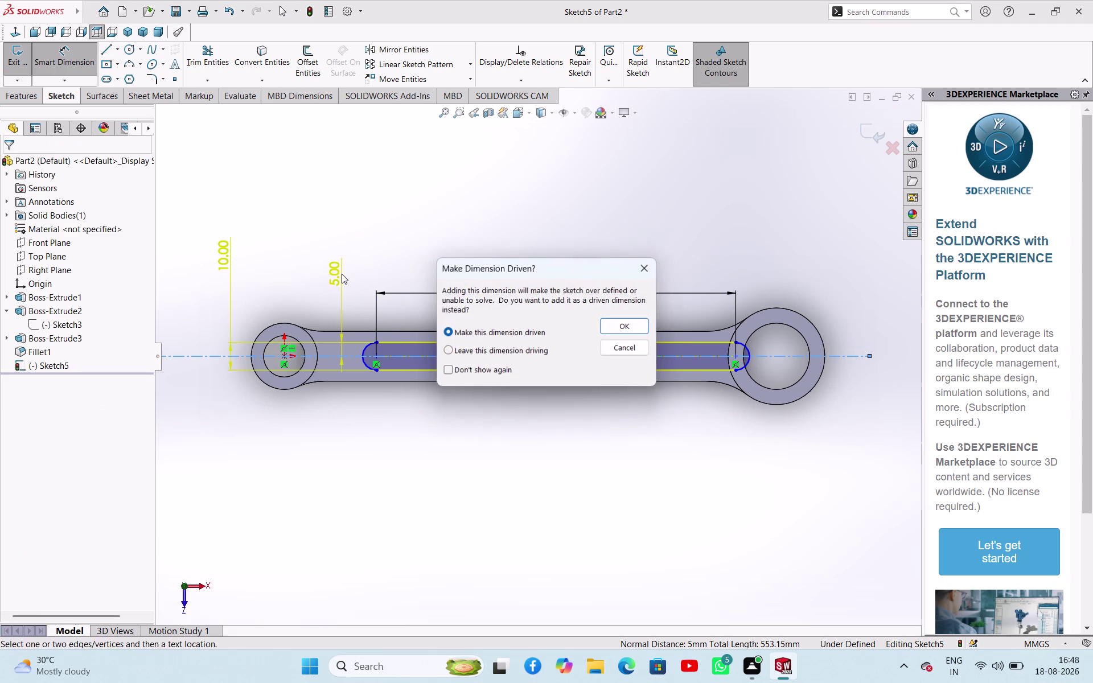
click(612, 347)
click(610, 463)
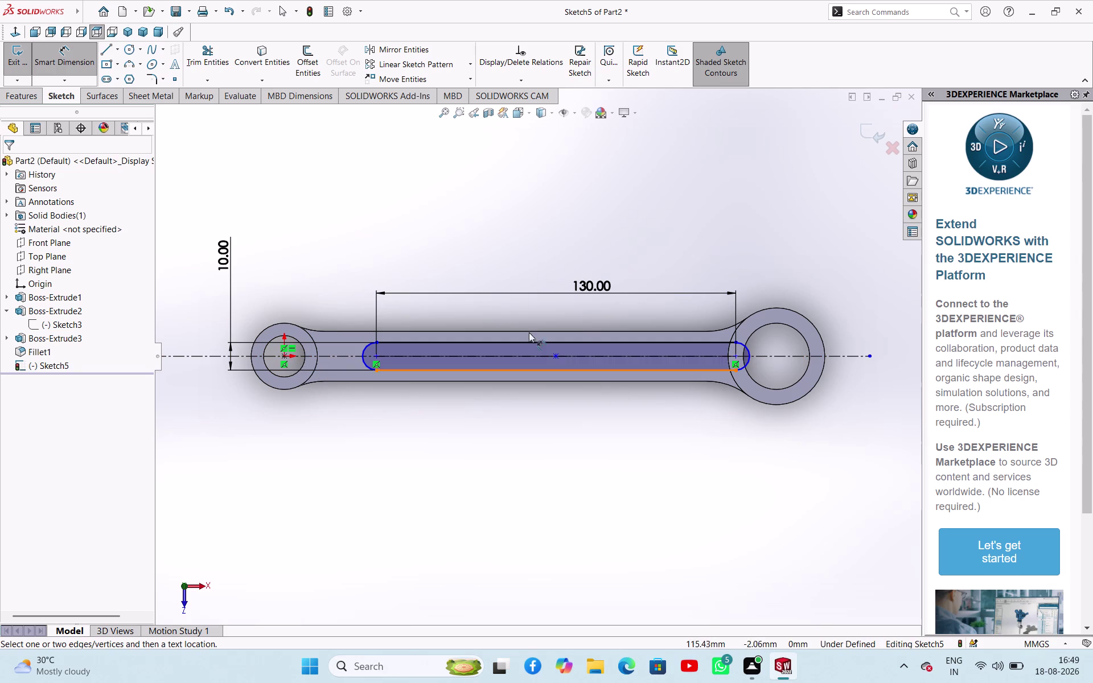
right_click(291, 220)
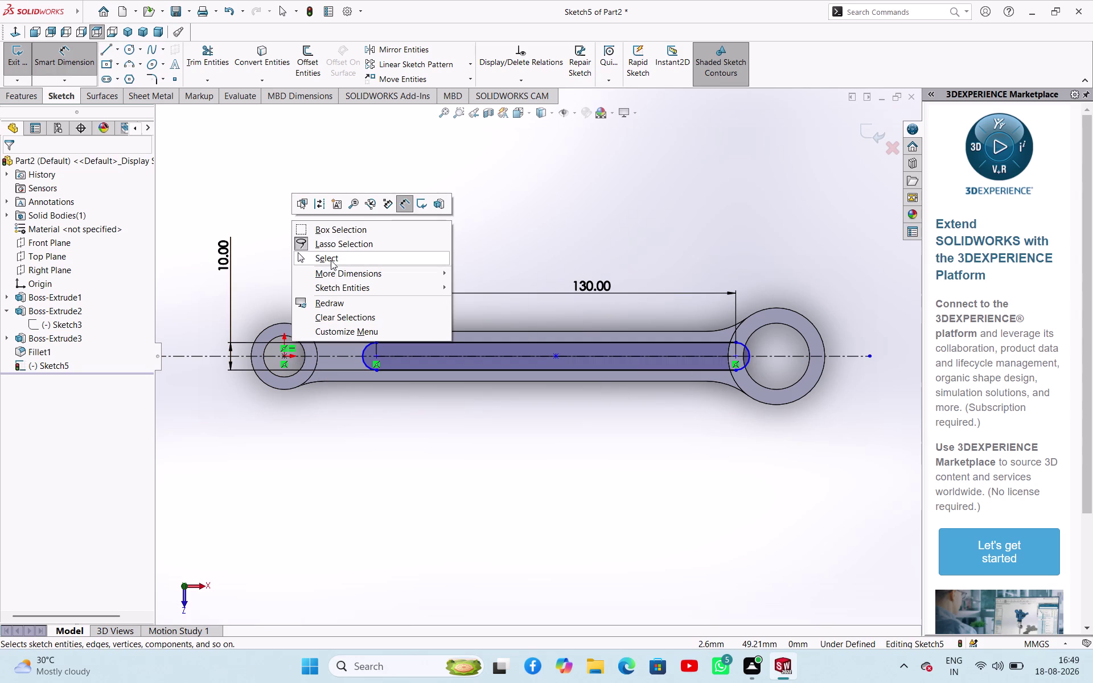
Drag the 130 mm slot along the centreline toward the middle of the rod.
click(331, 261)
click(454, 281)
middle_drag(478, 469, 463, 431)
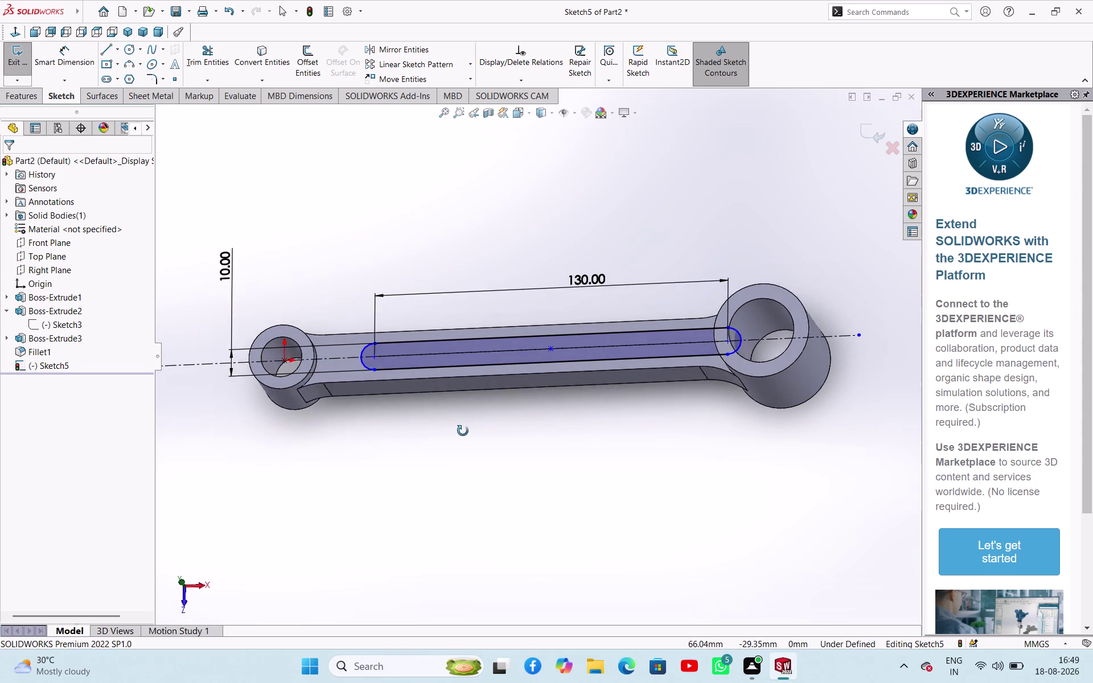
middle_drag(463, 431, 494, 437)
drag(561, 353, 524, 355)
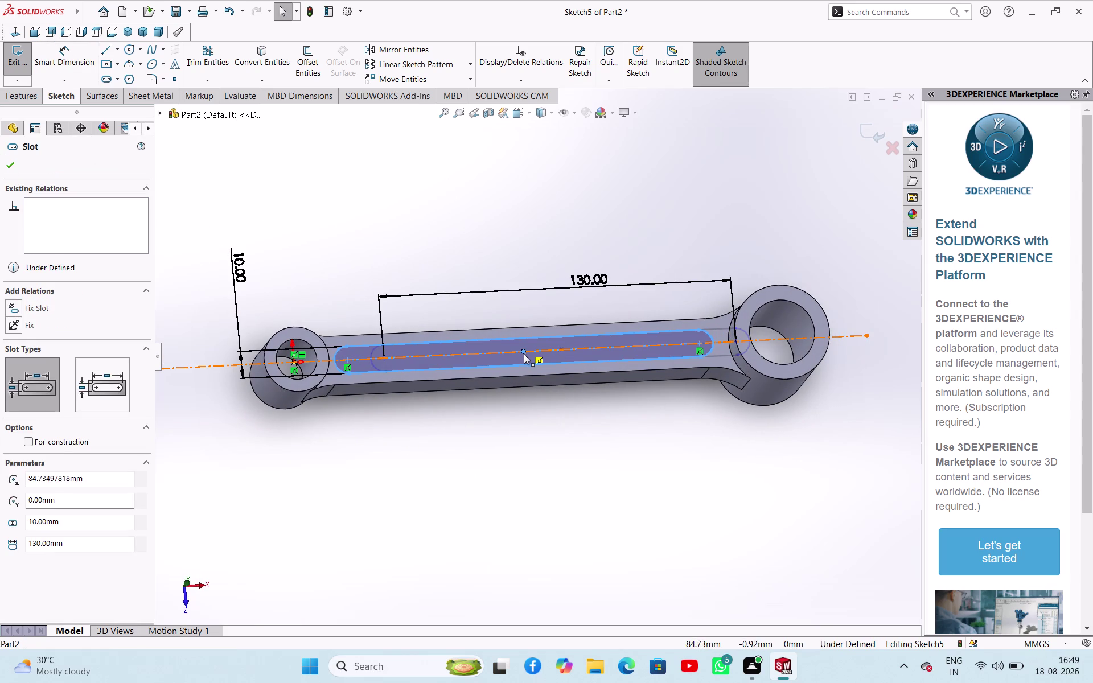
drag(524, 354, 540, 402)
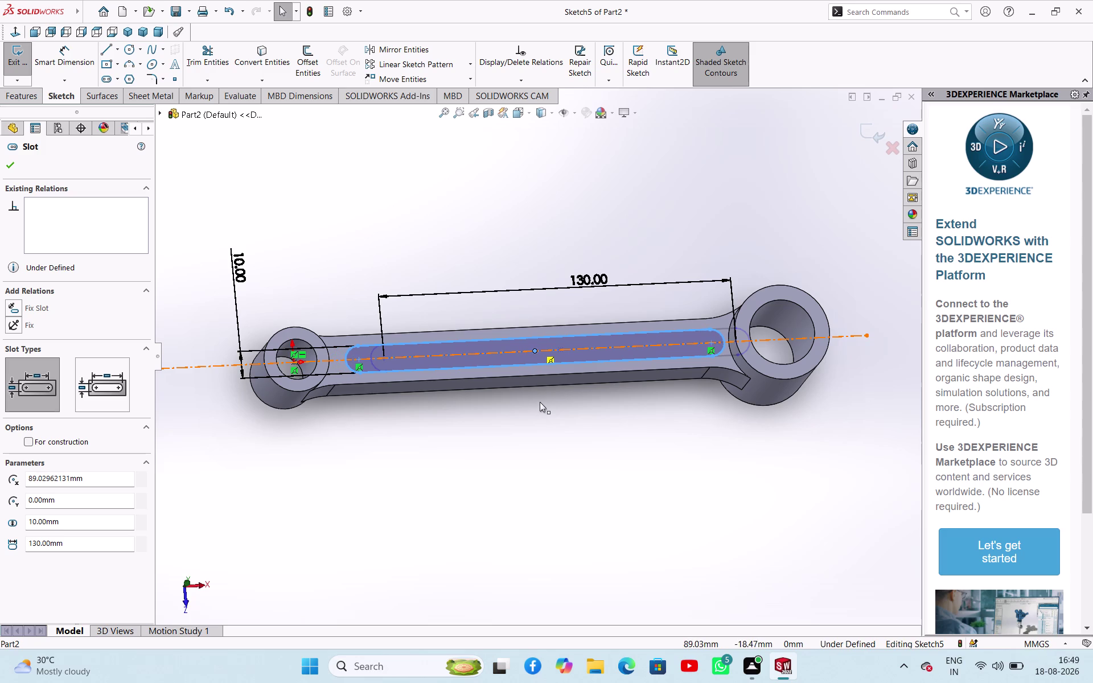
drag(540, 402, 531, 405)
click(518, 443)
Zoom around the repositioned slot to check its placement.
scroll(up, 3)
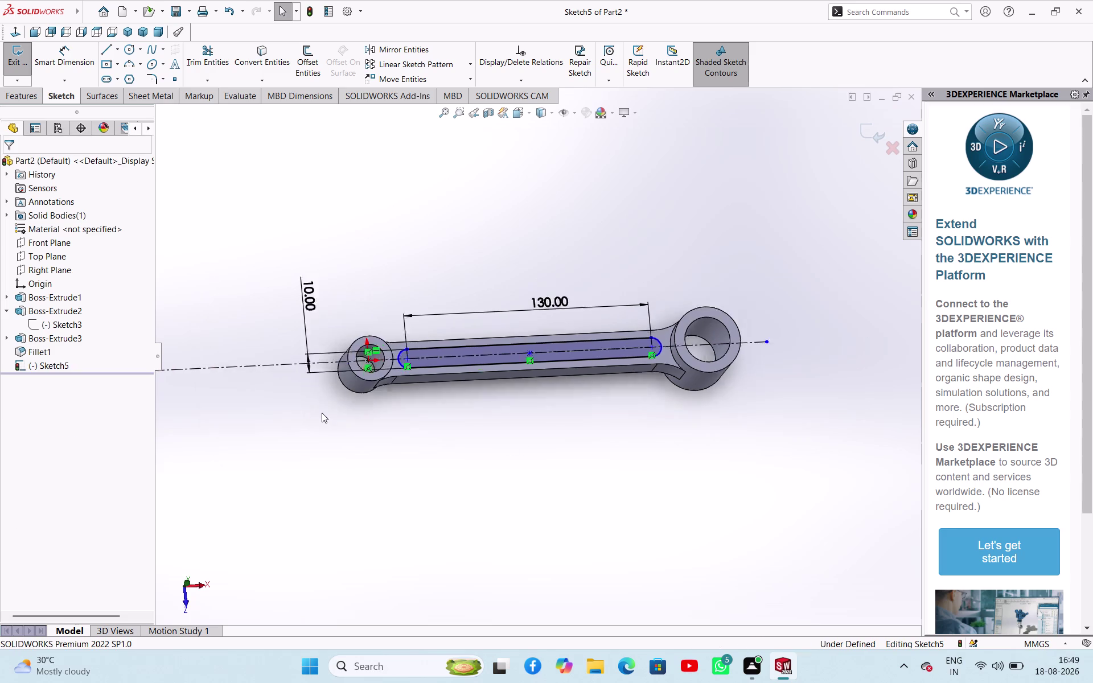
scroll(up, 3)
scroll(down, 3)
scroll(down, 3)
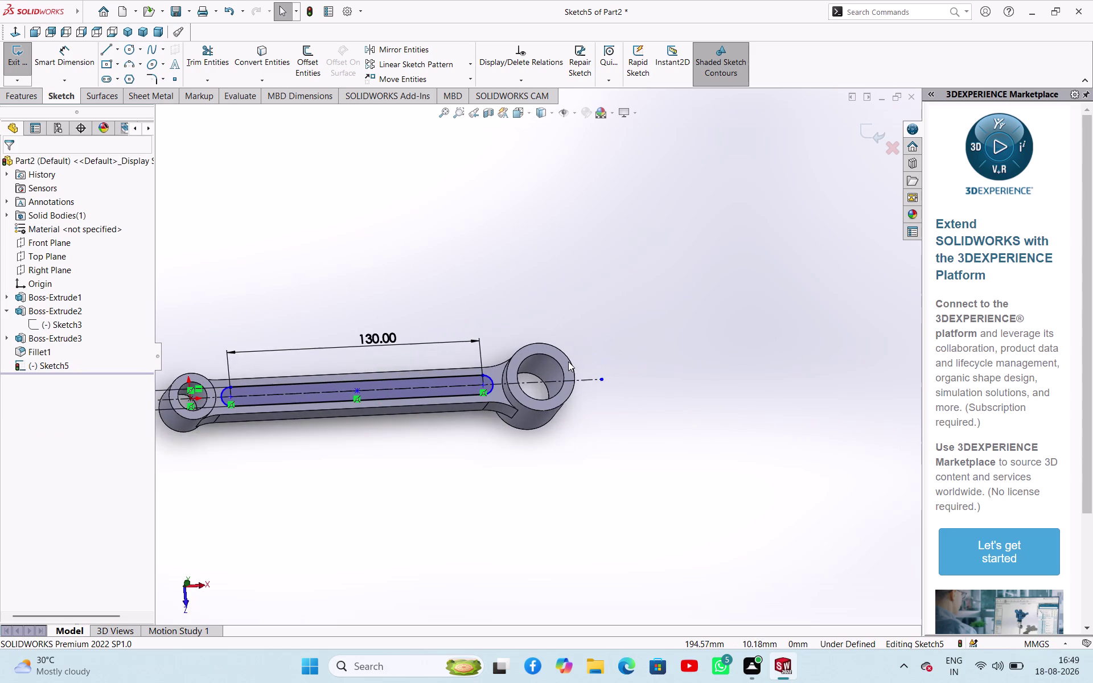
scroll(up, 3)
scroll(up, 3)
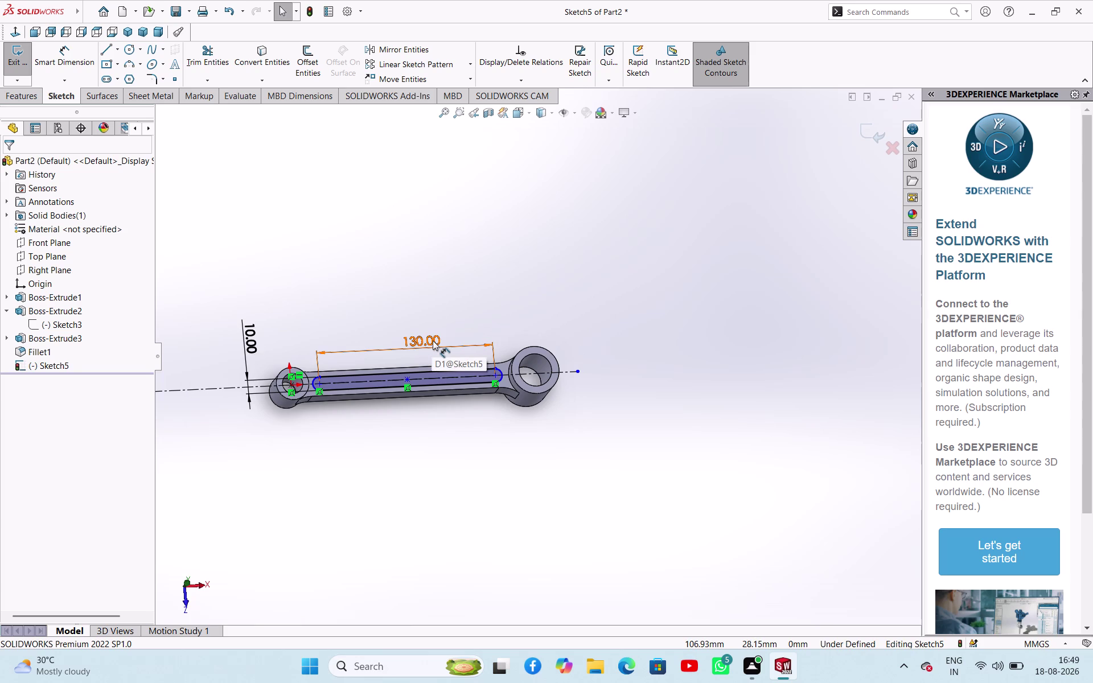
click(185, 582)
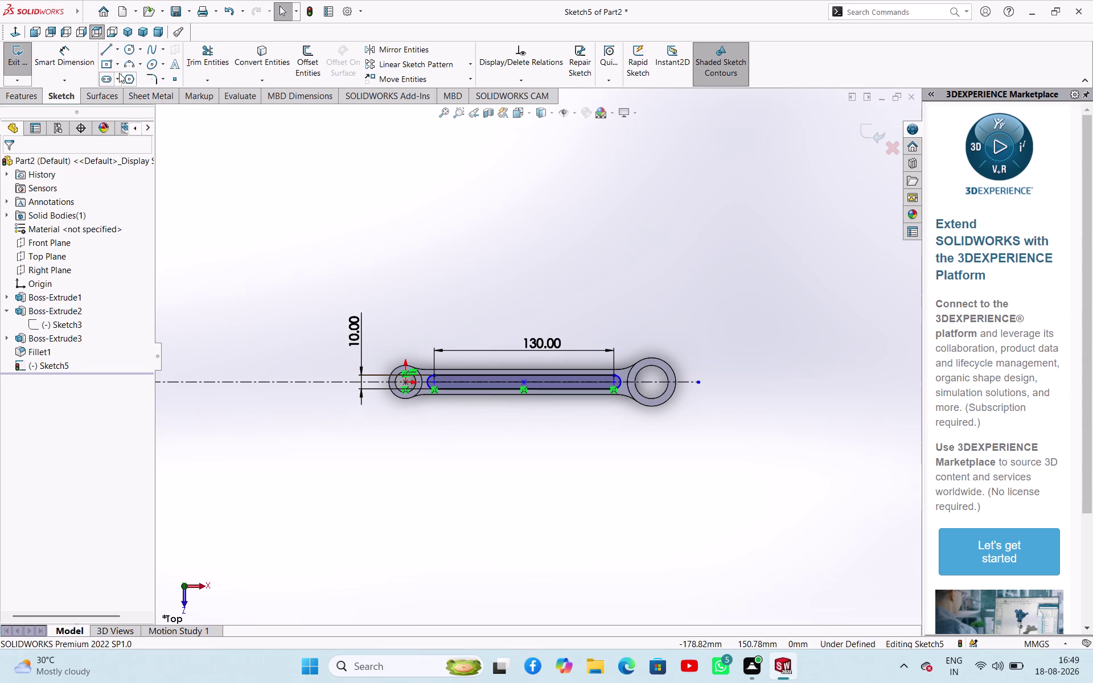
click(110, 46)
In Top view, draw a line across the rod and make it vertical.
click(502, 259)
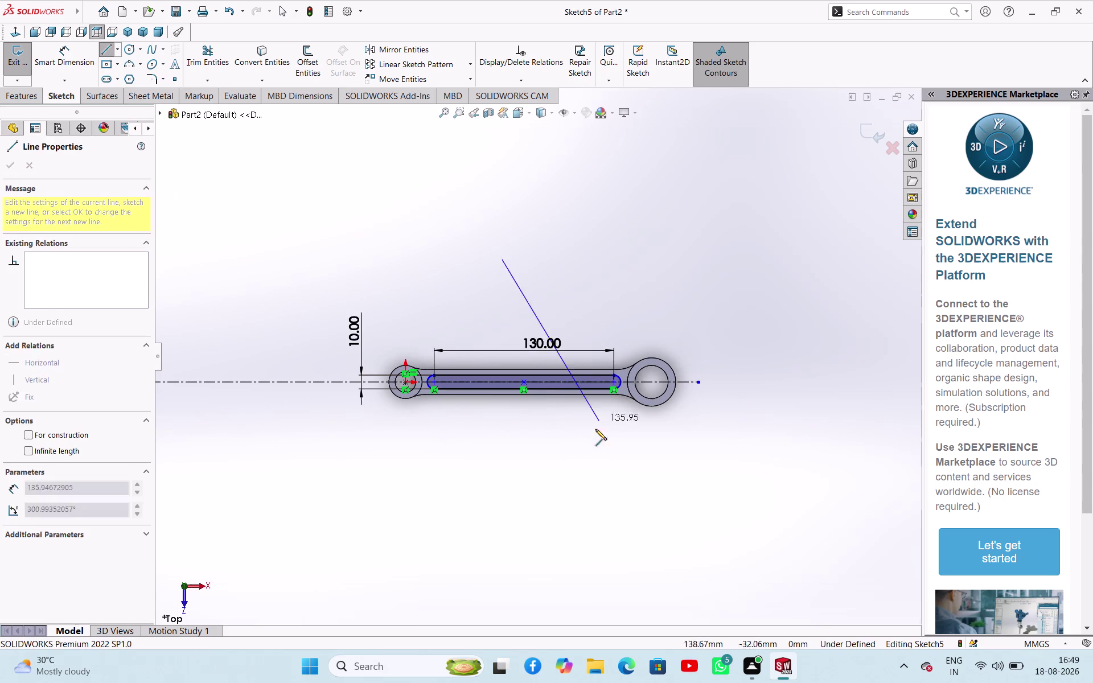
click(507, 538)
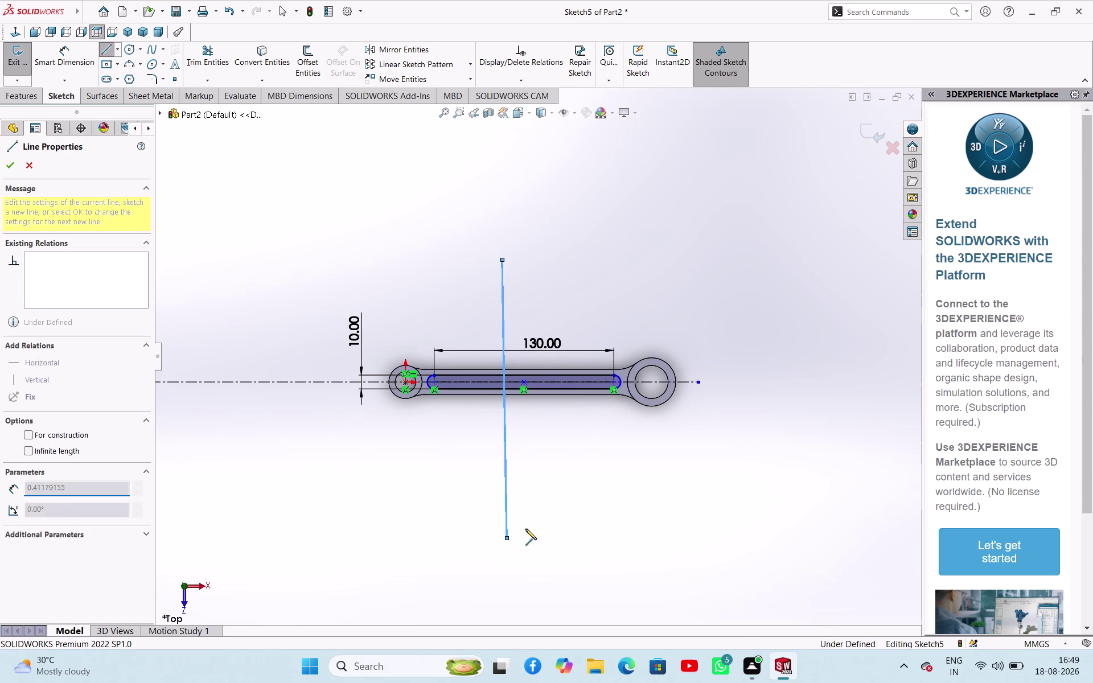
right_click(583, 495)
click(597, 505)
click(505, 490)
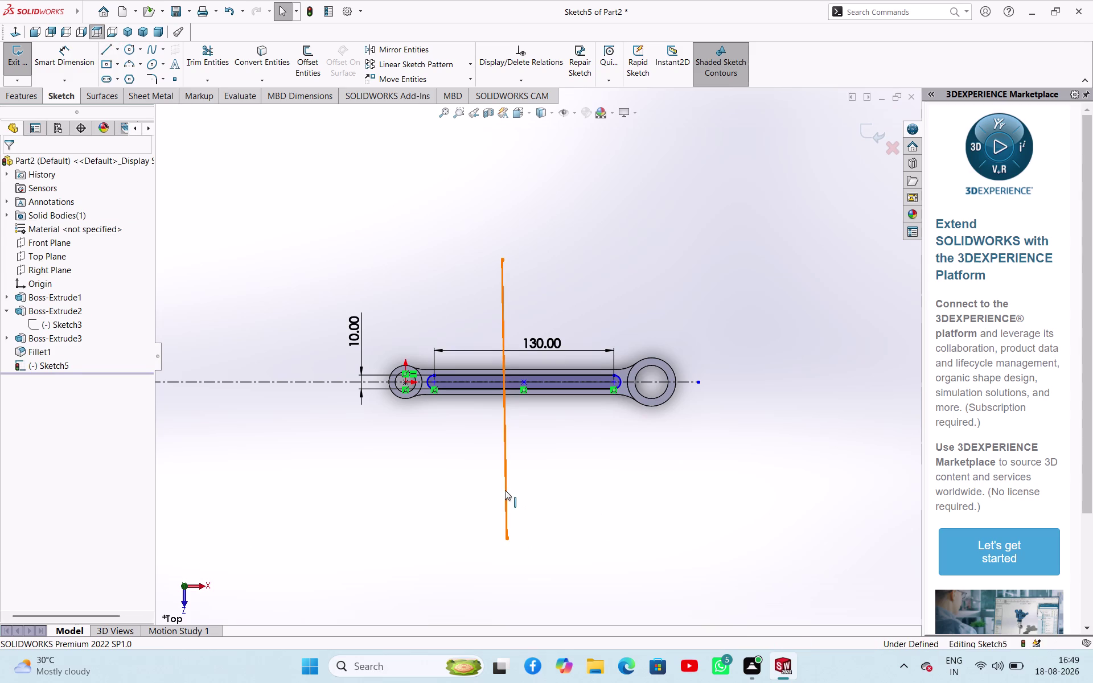
click(560, 441)
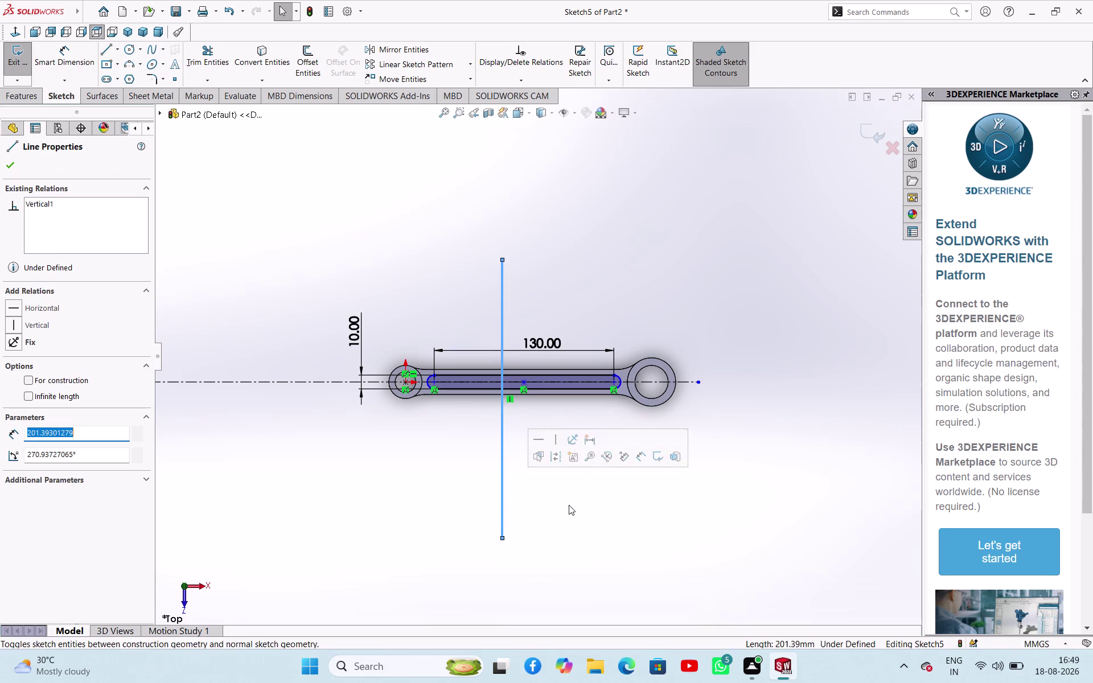
click(569, 505)
scroll(down, 3)
scroll(up, 3)
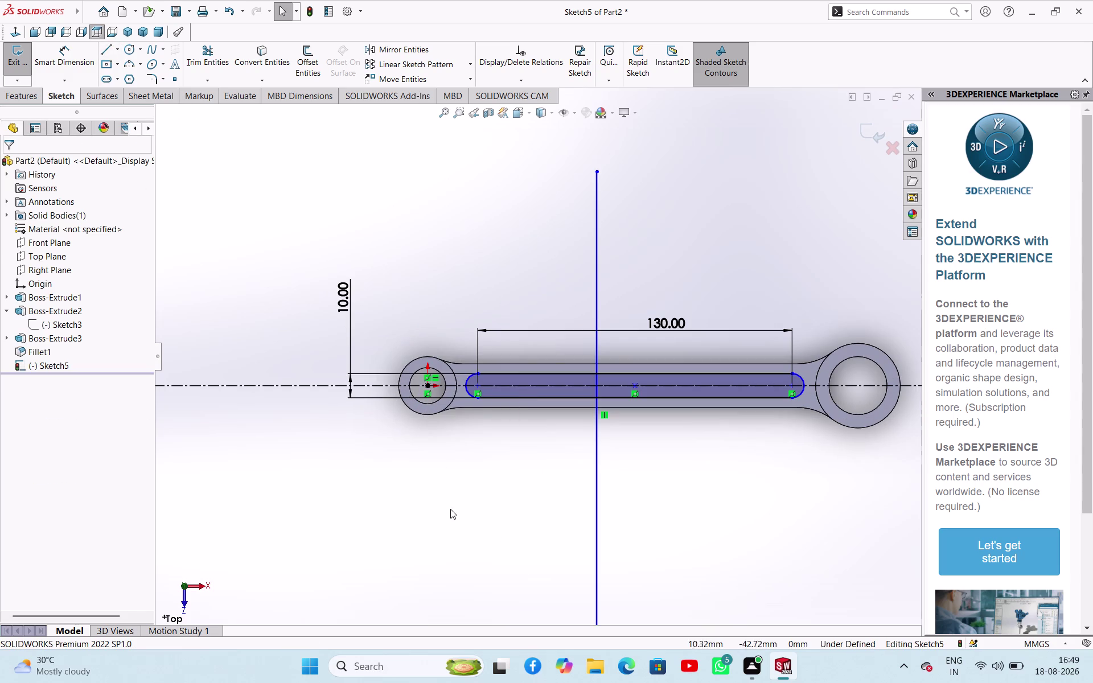
right_drag(449, 514, 455, 439)
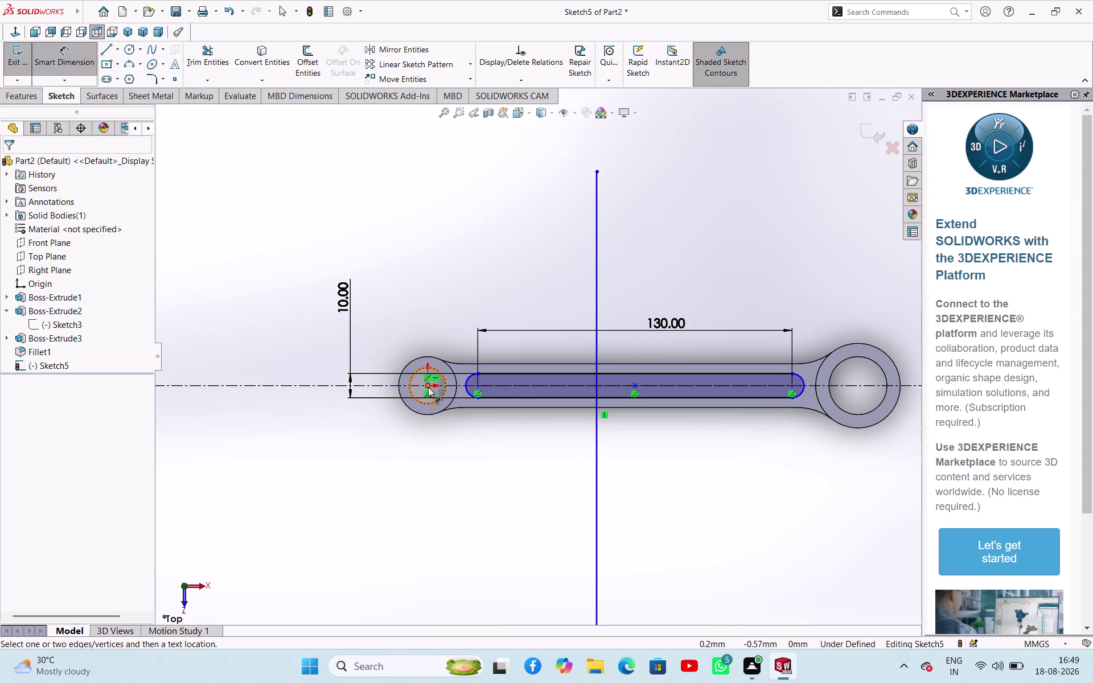
Dimension the vertical line 86 mm (172/2) from the left boss centre.
click(428, 387)
click(596, 469)
click(473, 488)
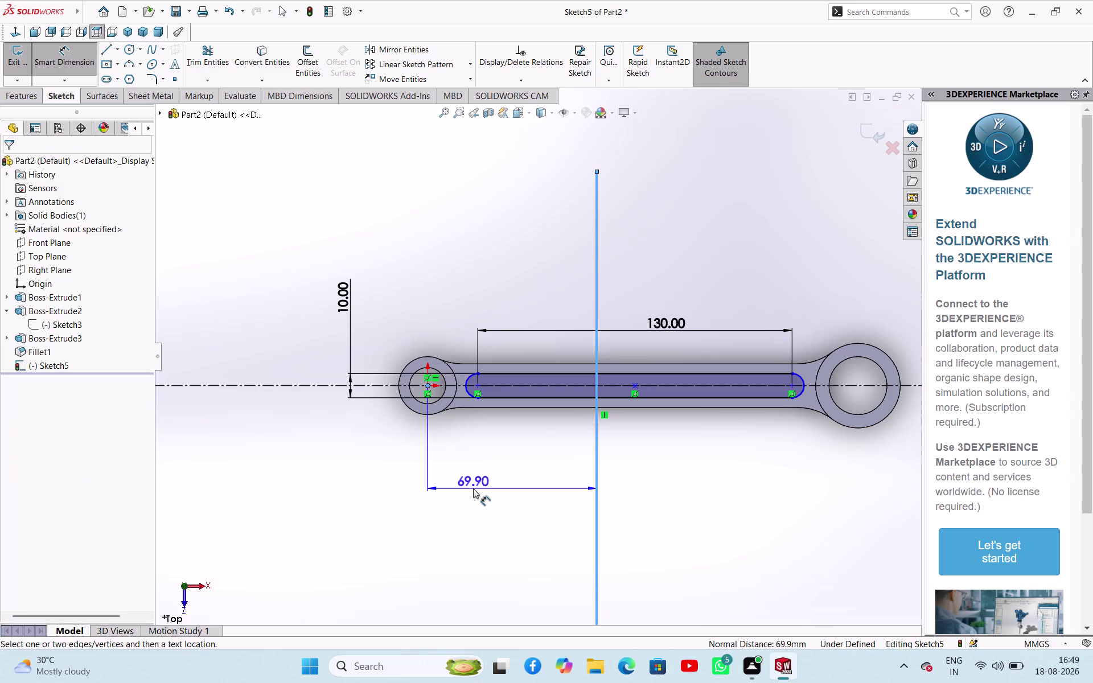
key(1)
text(72)
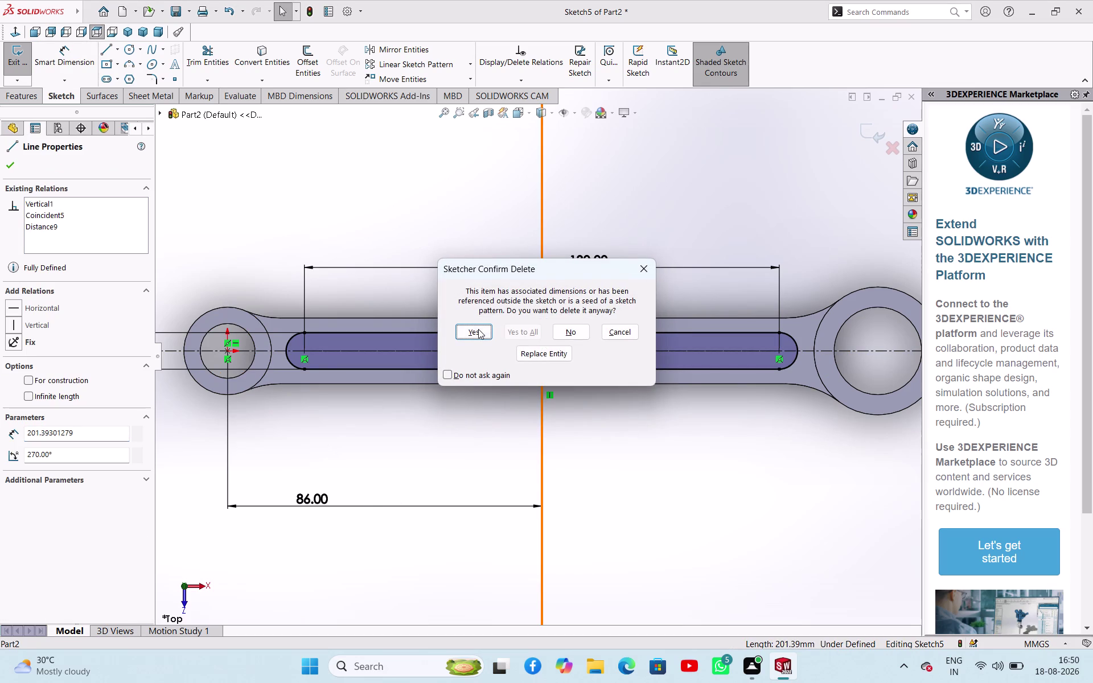
Delete the vertical reference line along with its 86 mm dimension.
click(478, 329)
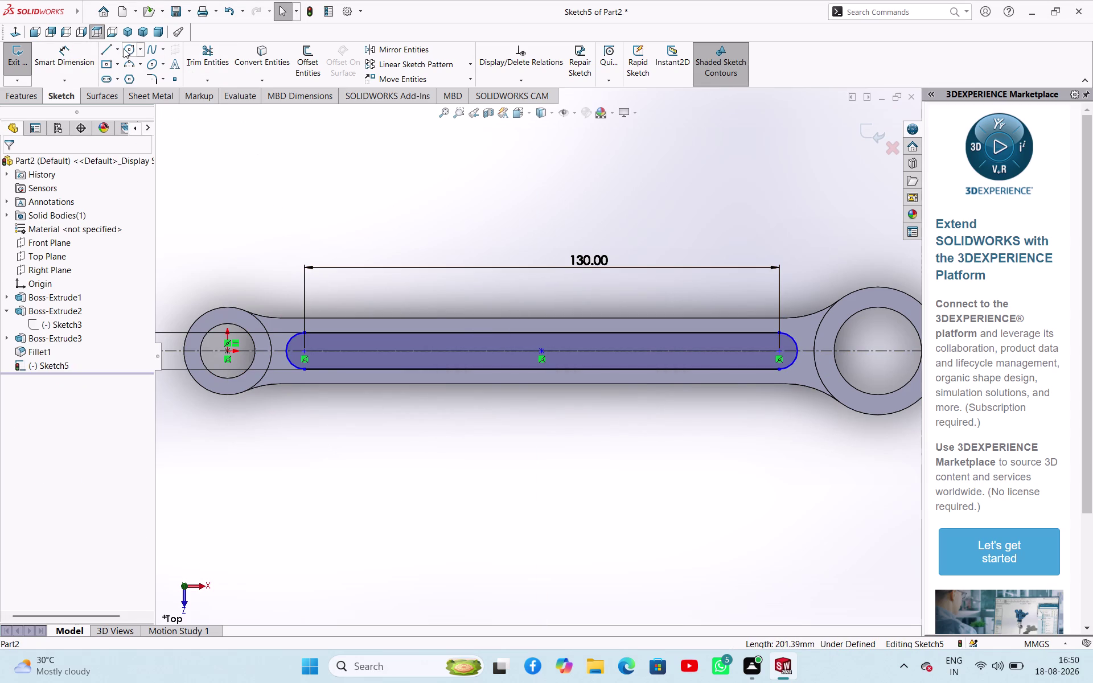
click(118, 49)
Draw vertical centrelines through the left and right boss centres.
click(115, 73)
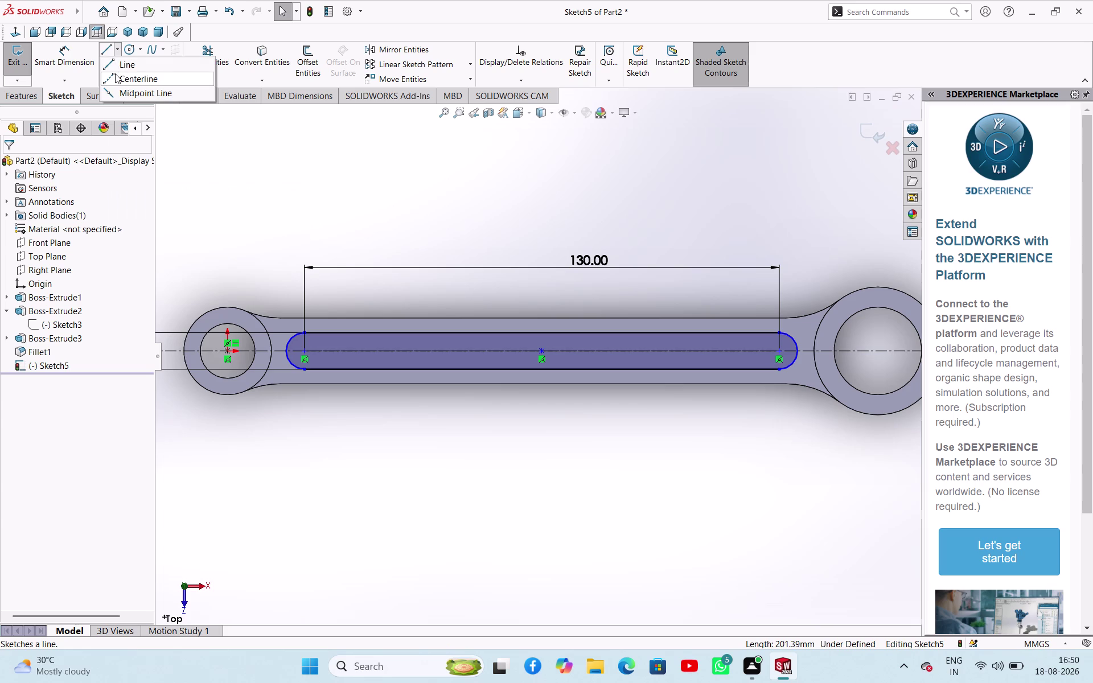
click(68, 348)
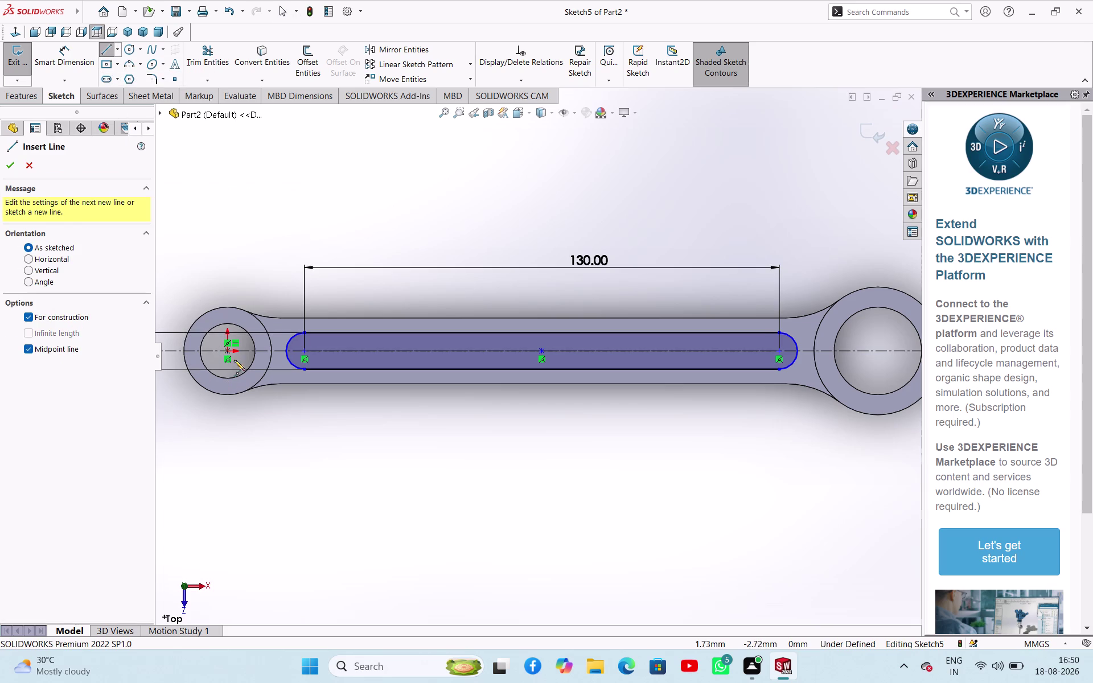
click(226, 351)
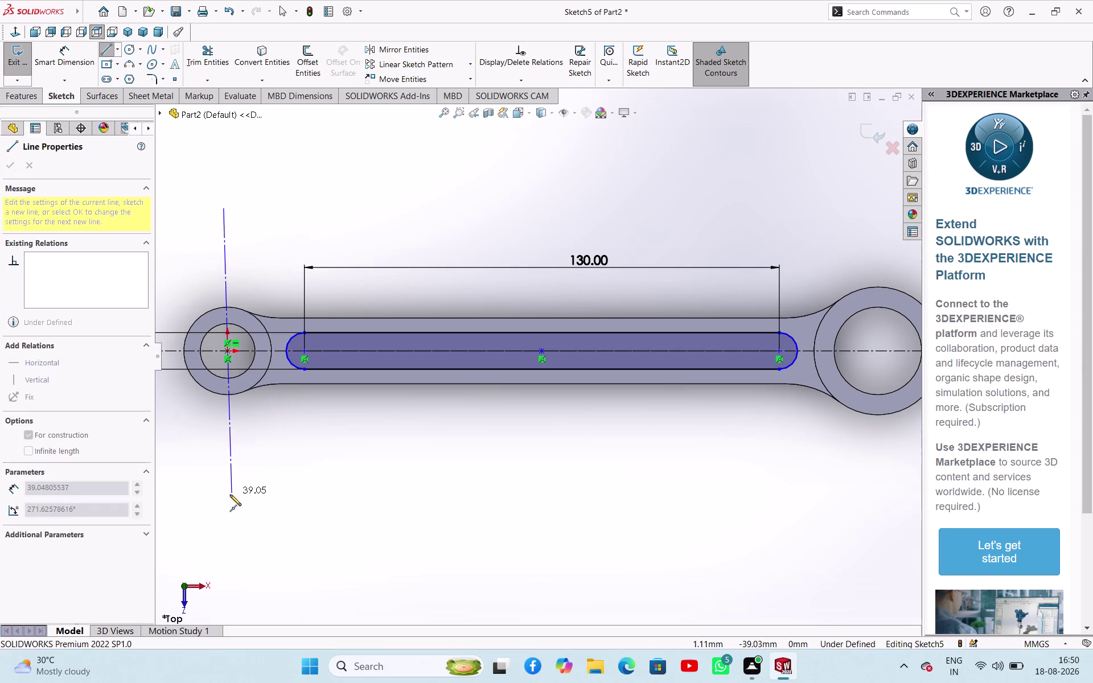
click(229, 495)
right_click(286, 484)
click(303, 494)
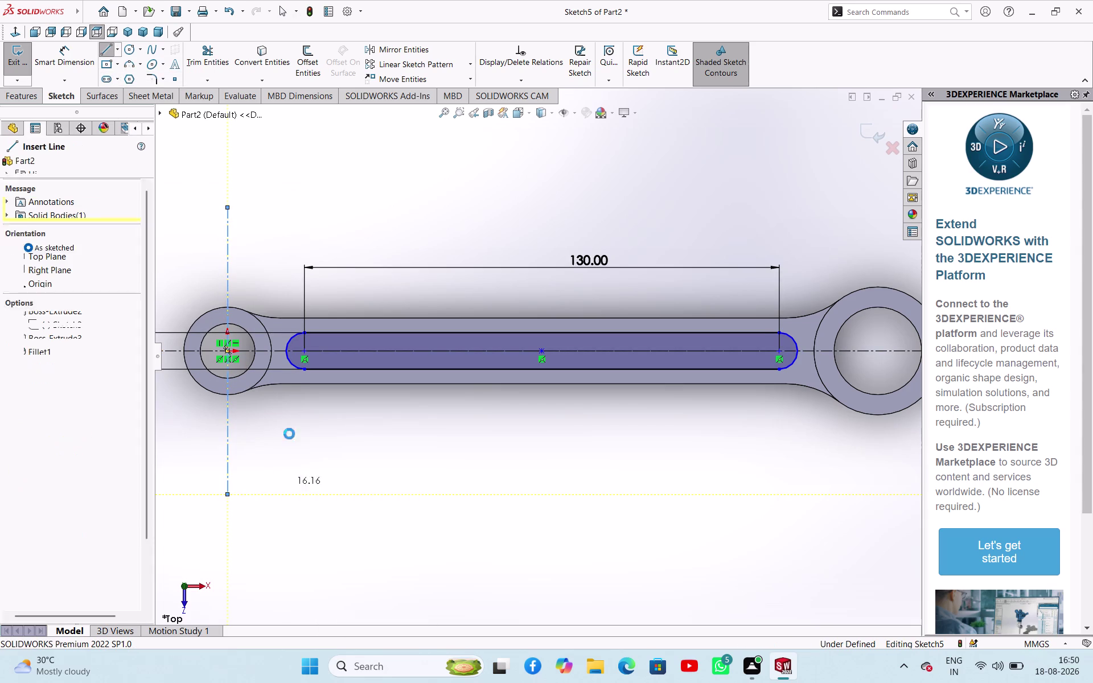
click(117, 52)
click(117, 79)
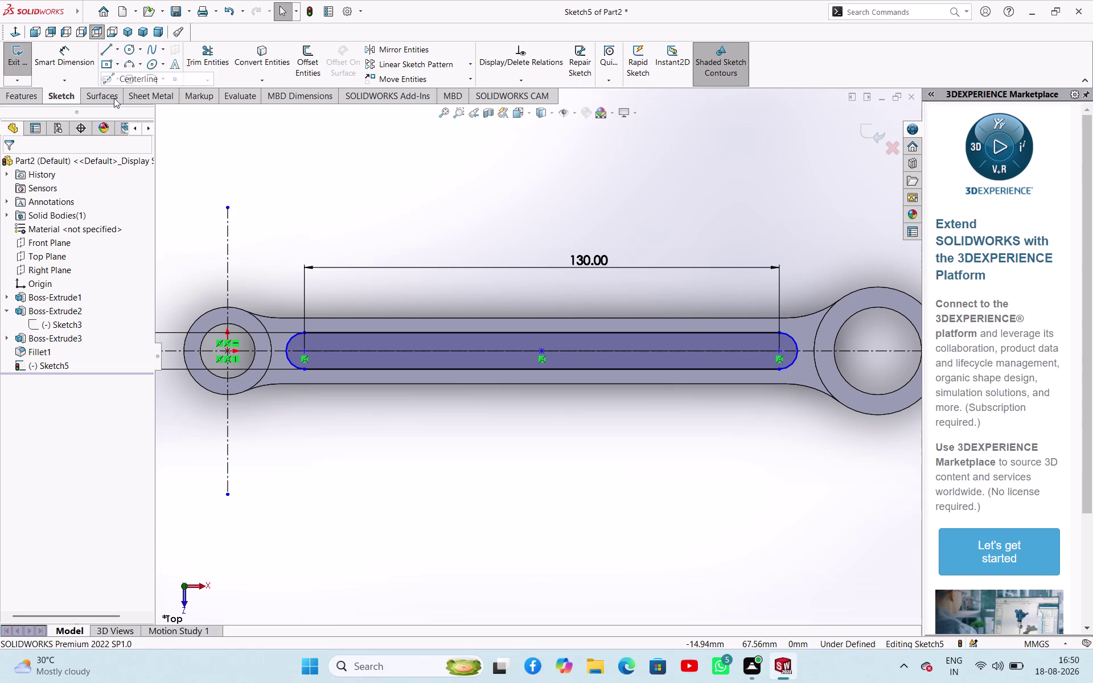
click(27, 349)
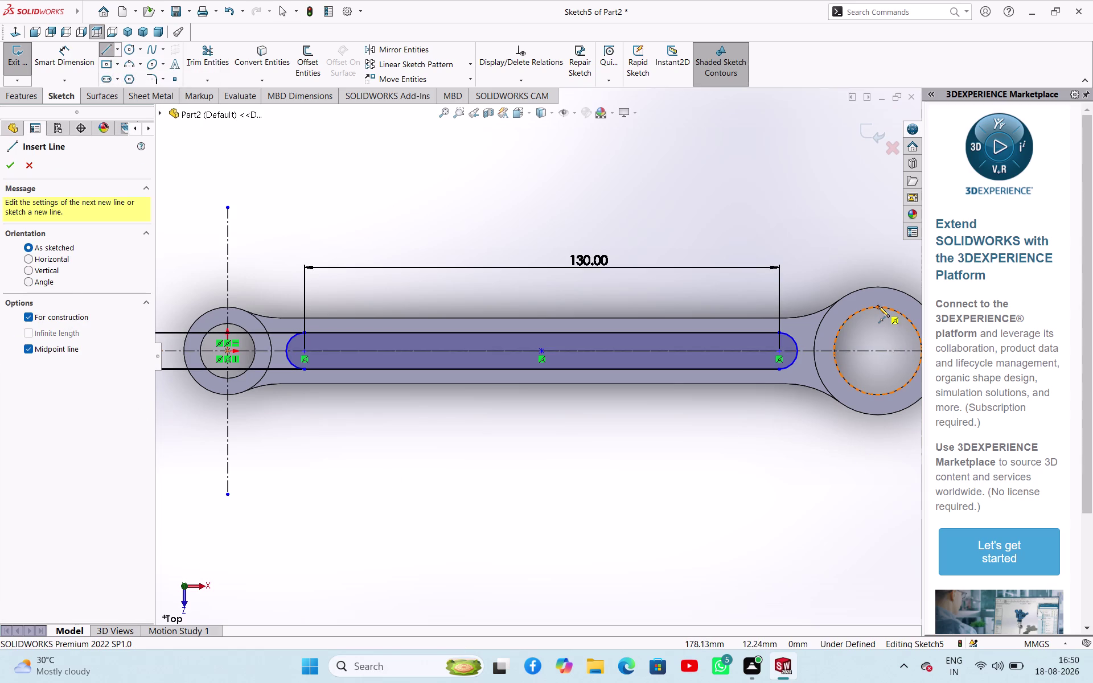
click(879, 350)
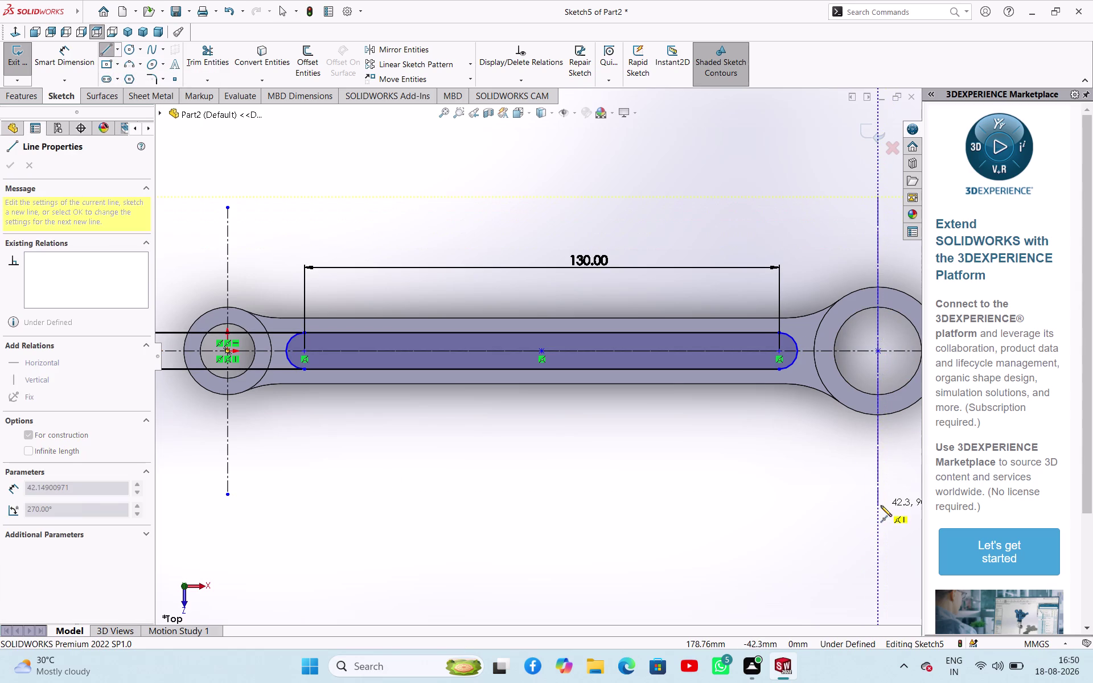
click(881, 505)
right_click(775, 495)
click(804, 507)
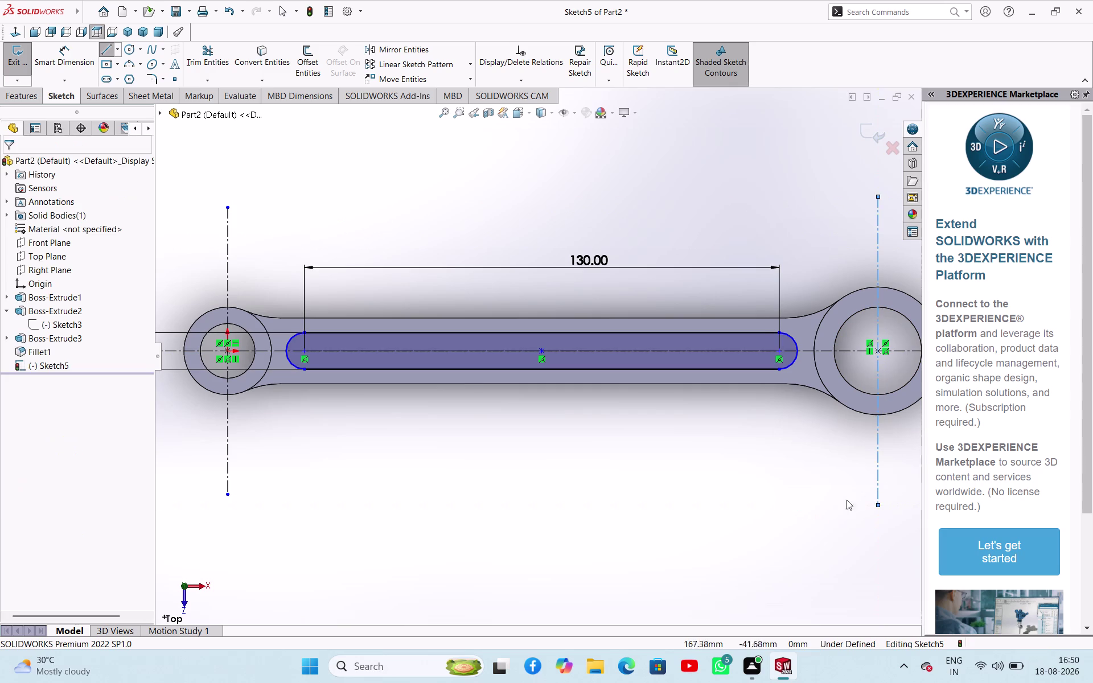
Dimension the slot's right end to the right centreline at 27 mm.
click(879, 463)
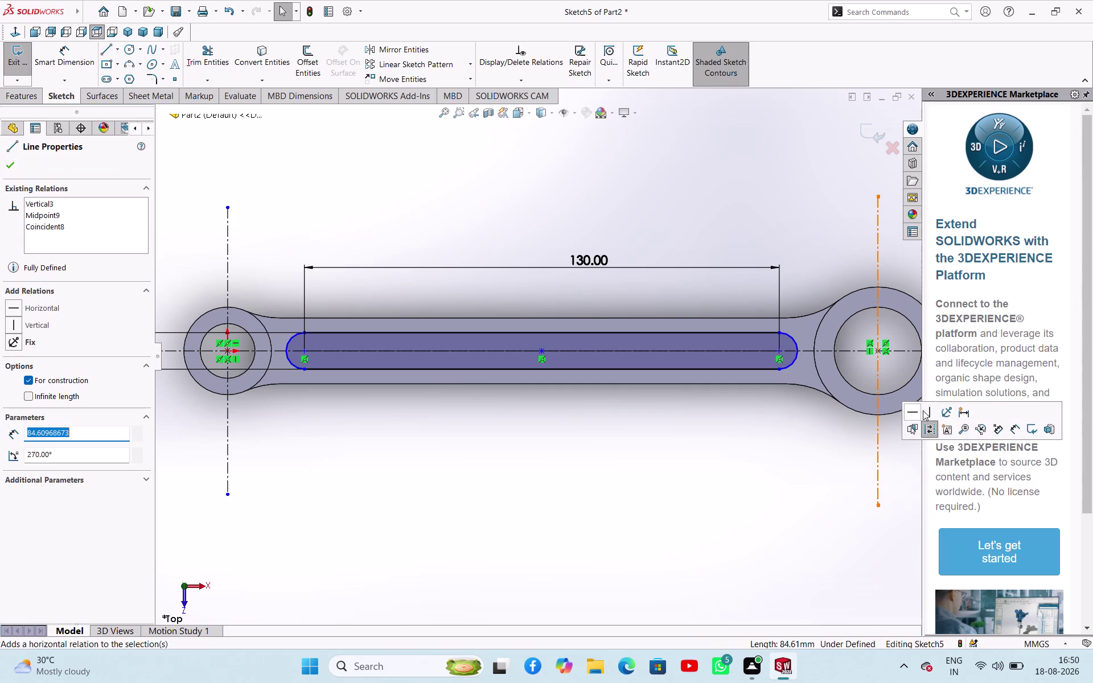
click(924, 410)
click(777, 436)
right_drag(666, 492, 691, 414)
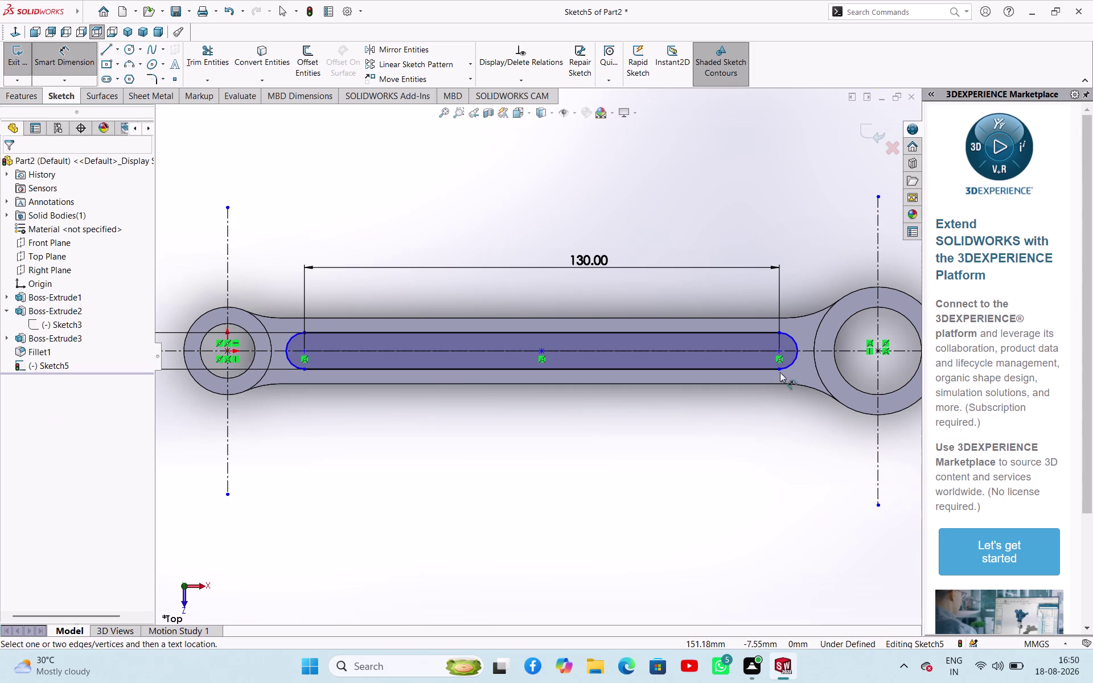
click(780, 353)
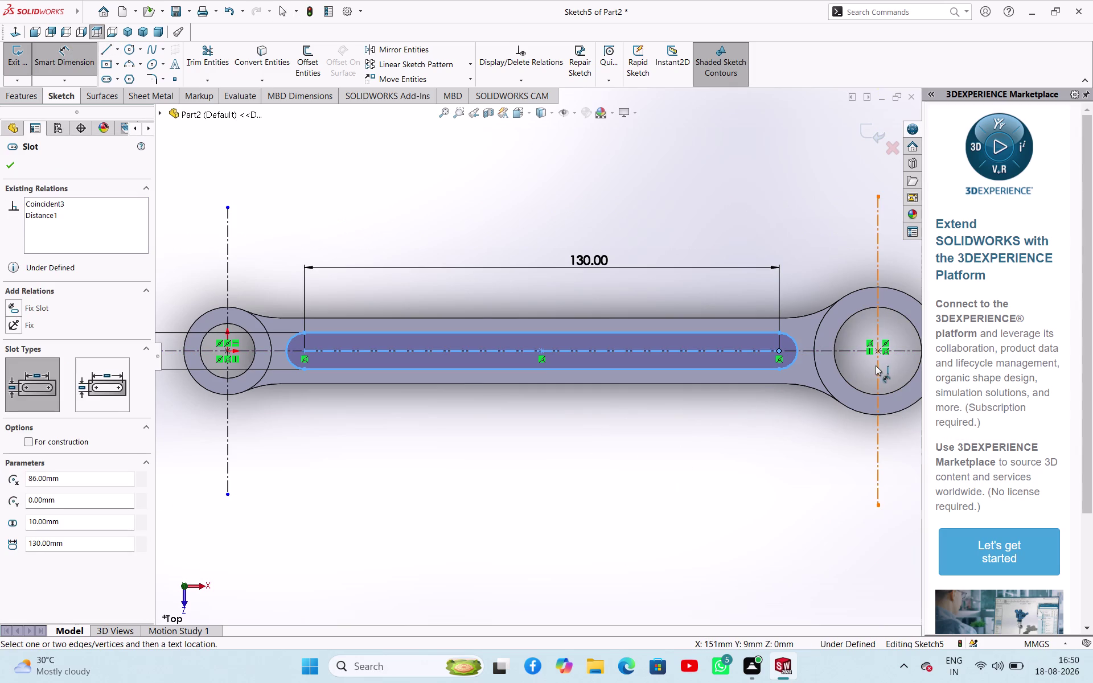
click(875, 365)
click(814, 201)
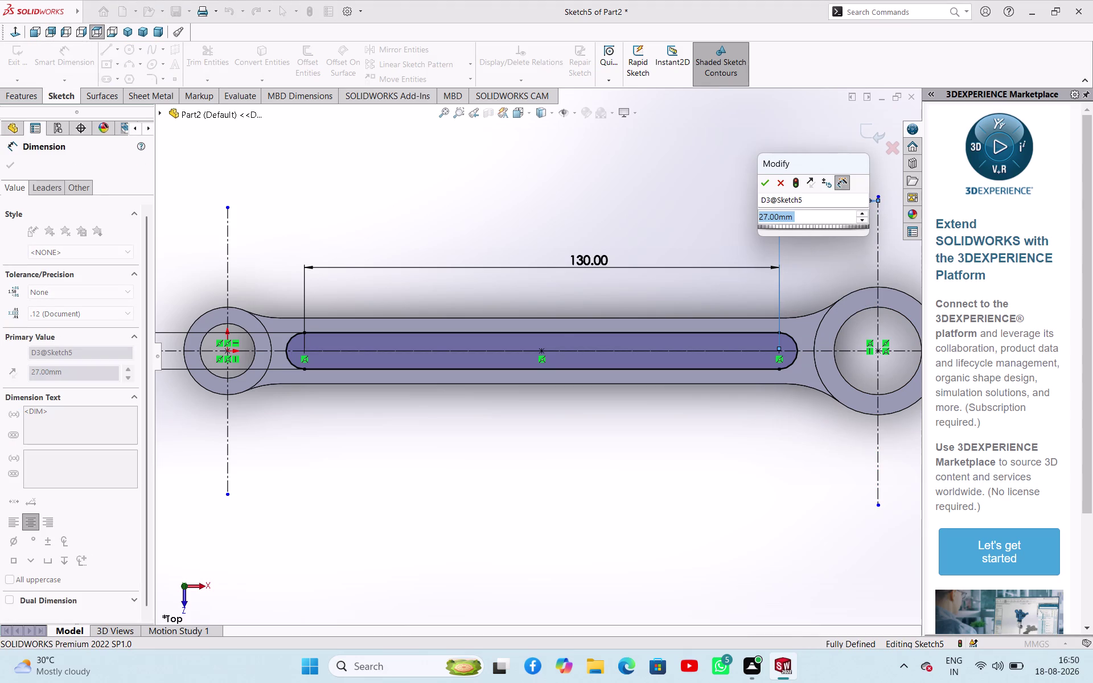
click(764, 184)
Try a 21 mm dimension from the slot's left end, then cancel it as over-defining.
right_drag(371, 519, 385, 432)
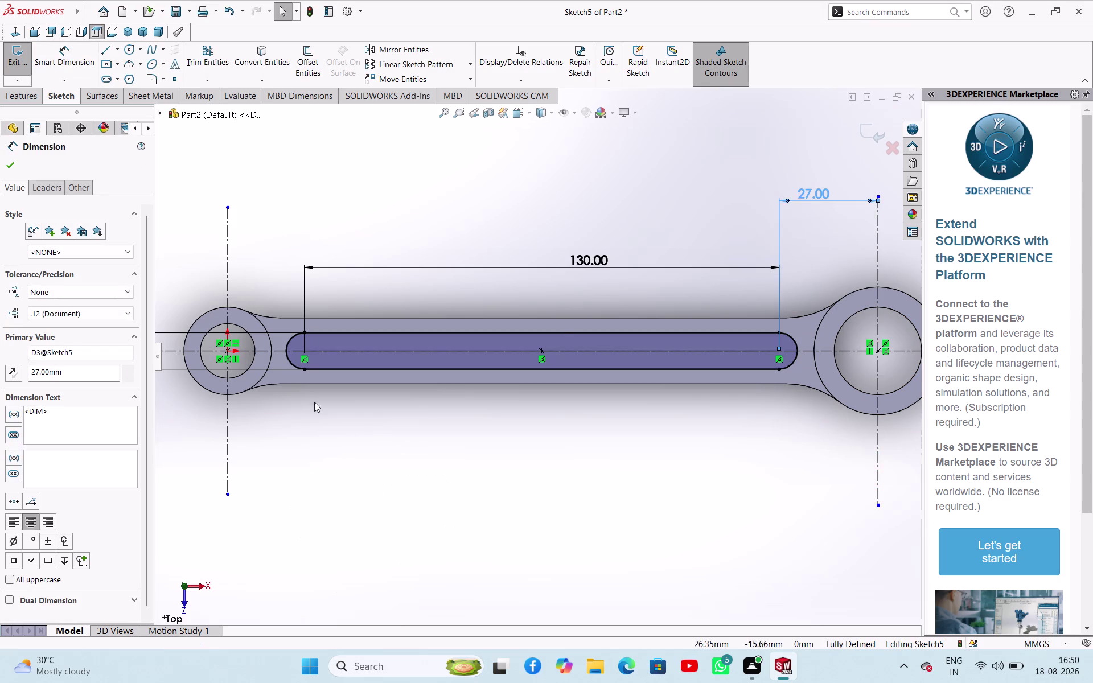
right_drag(335, 531, 356, 413)
click(306, 353)
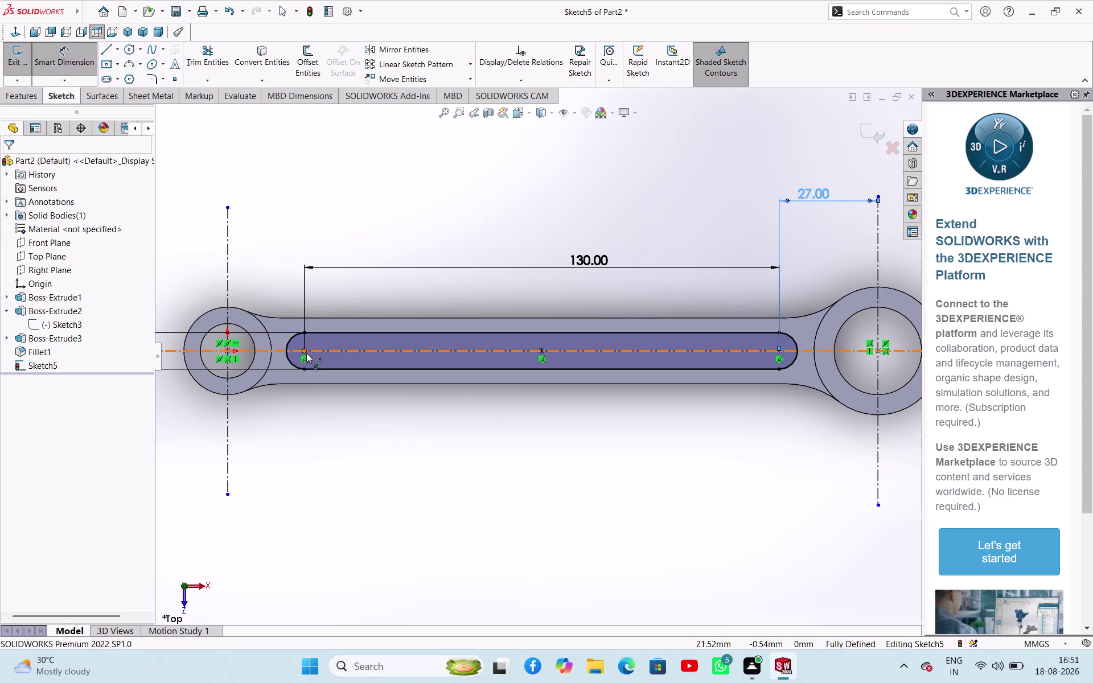
click(231, 349)
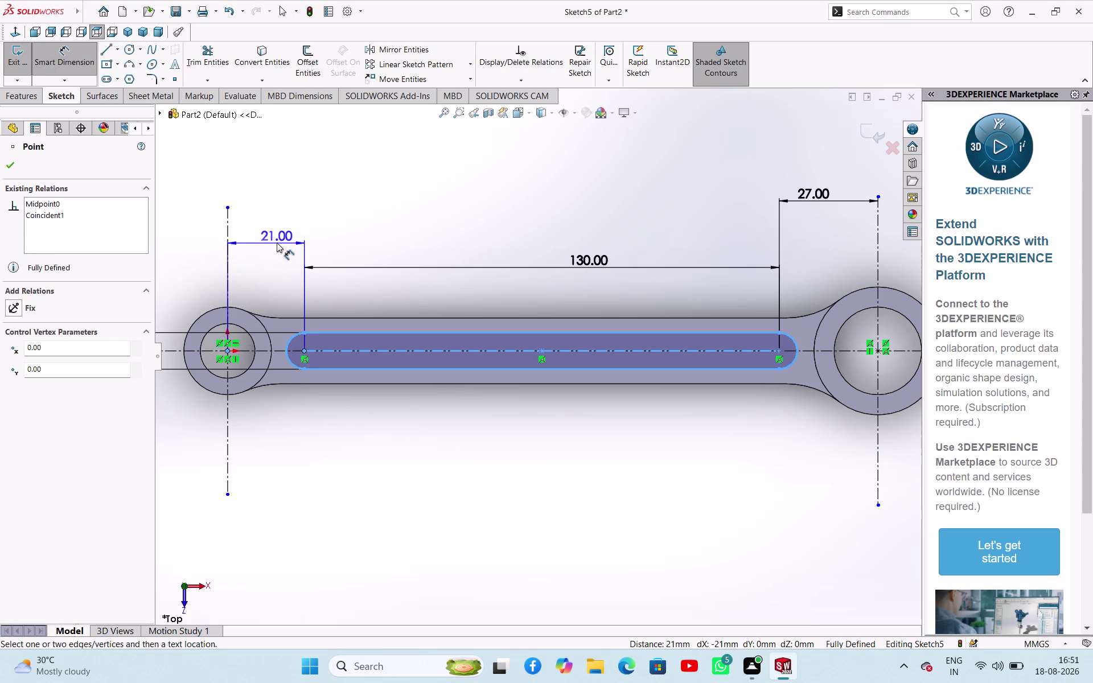
click(277, 243)
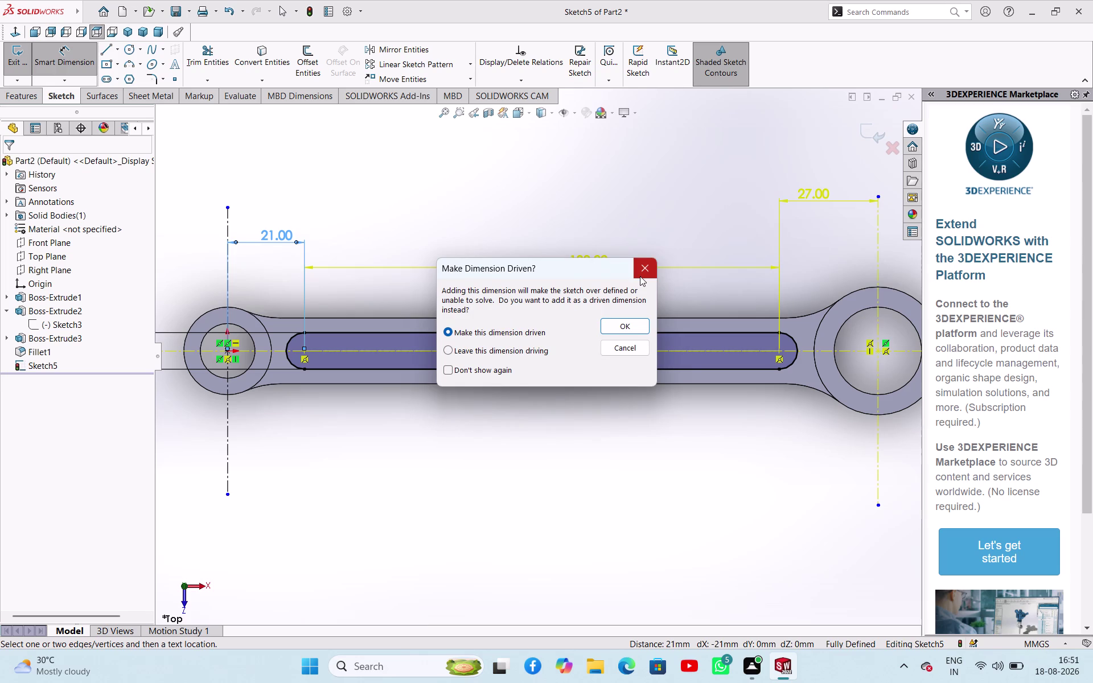
click(641, 276)
click(507, 479)
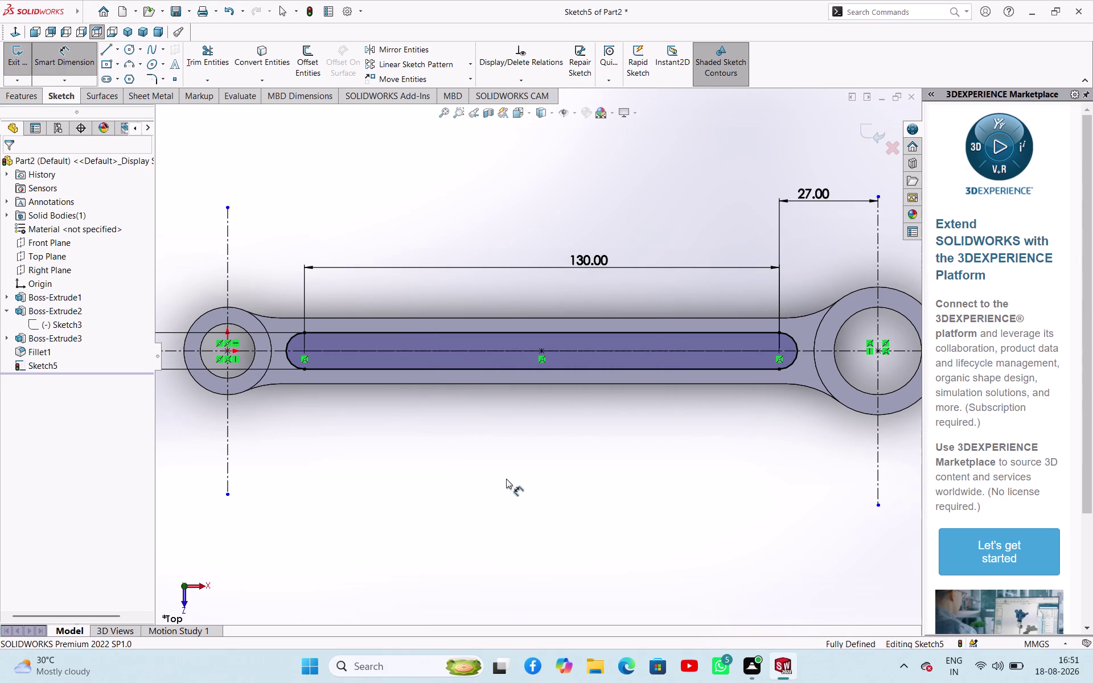
Change the 27 mm distance to 23, undo it, delete the dimension, and exit the sketch.
double_click(830, 199)
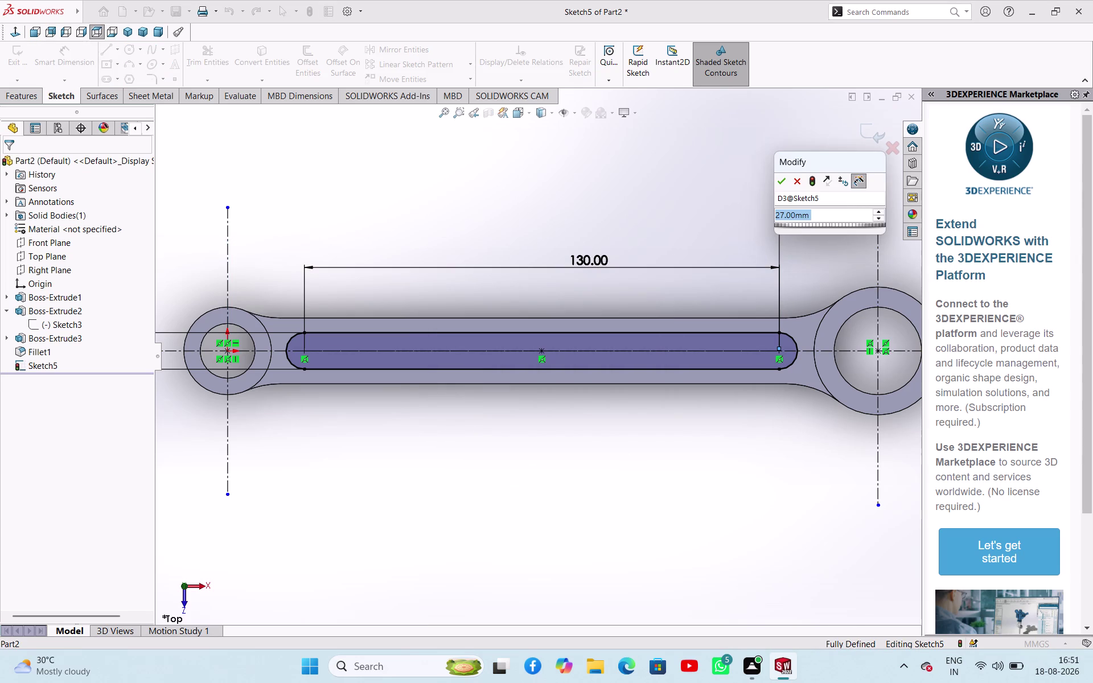
text(23)
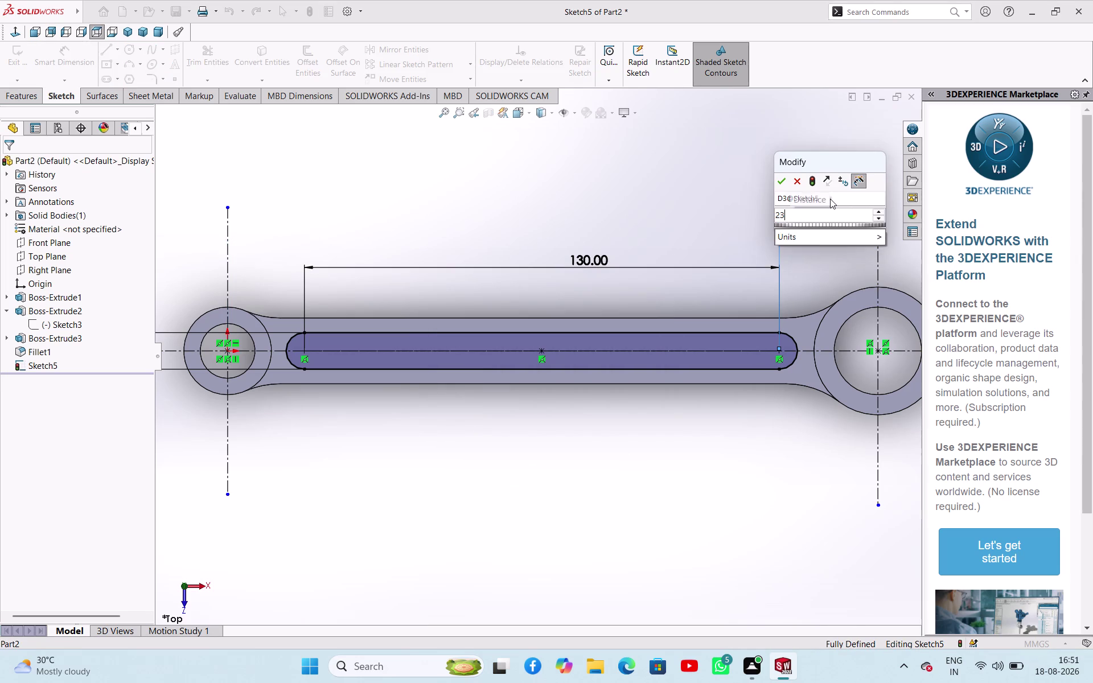
key(Return)
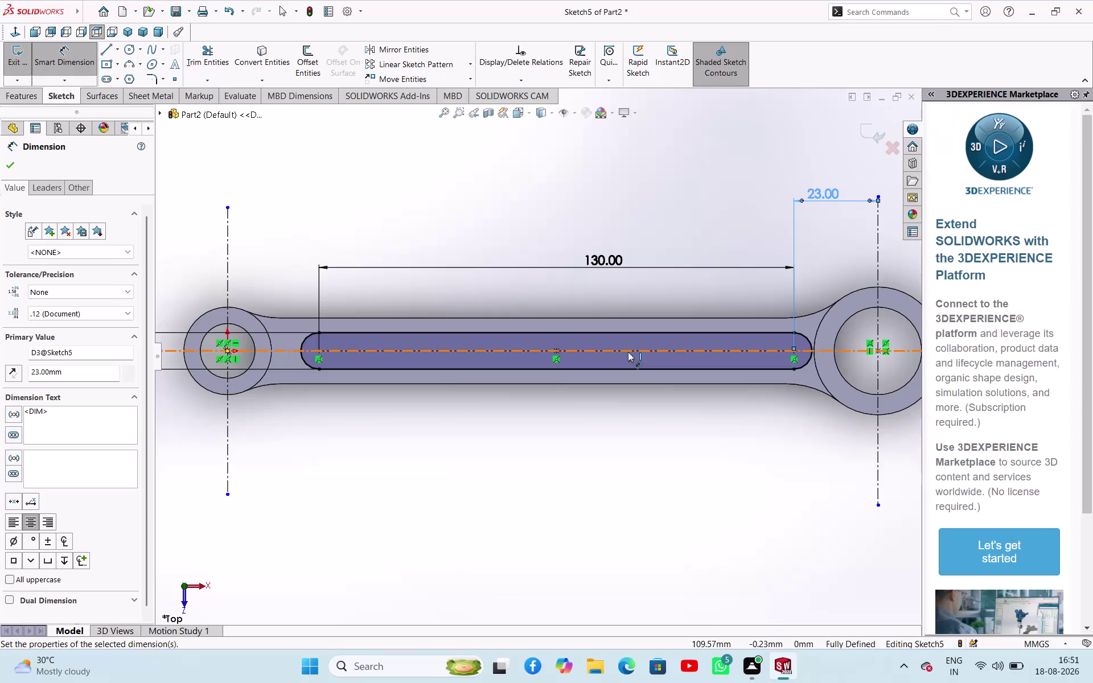
key(ctrl+z)
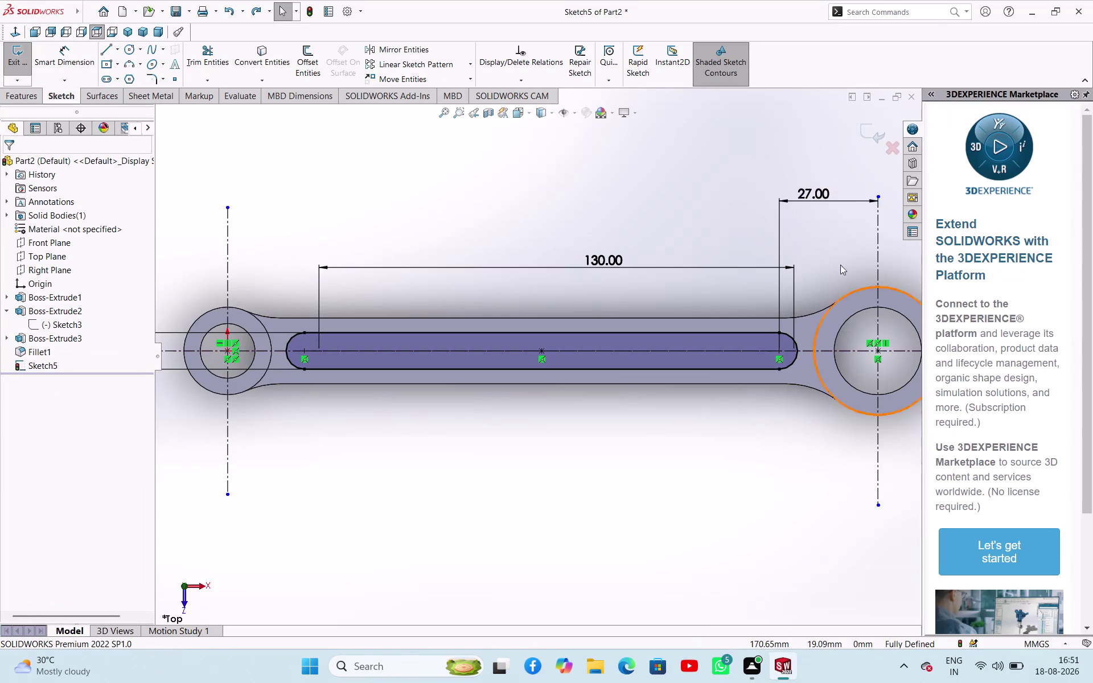
click(797, 201)
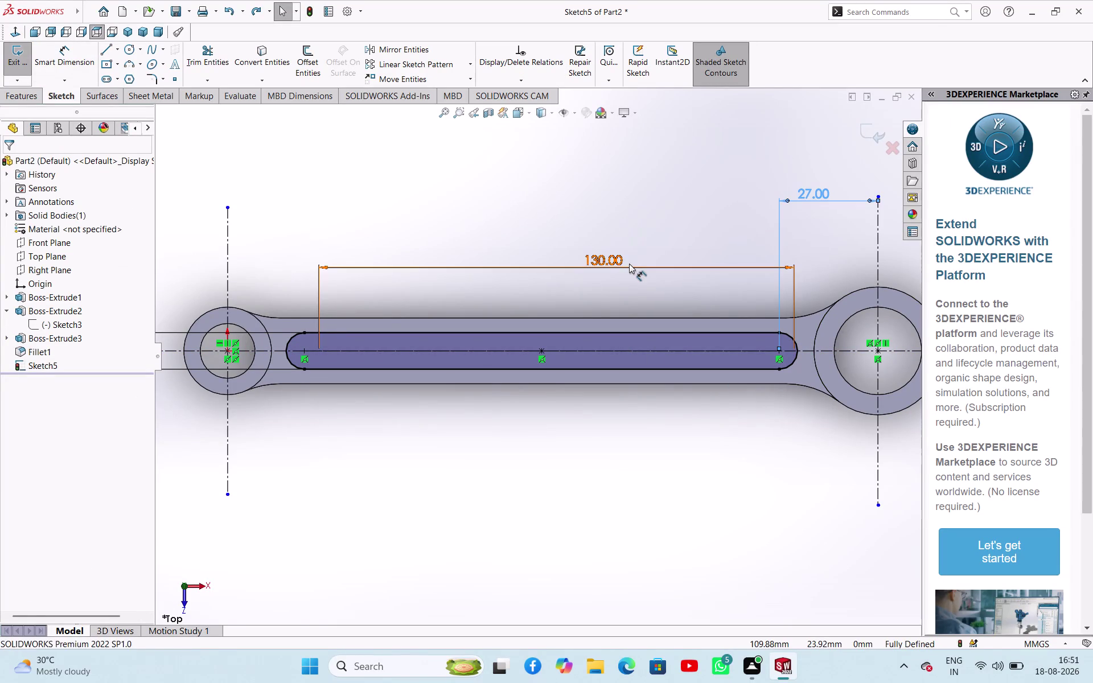
key(Delete)
click(608, 415)
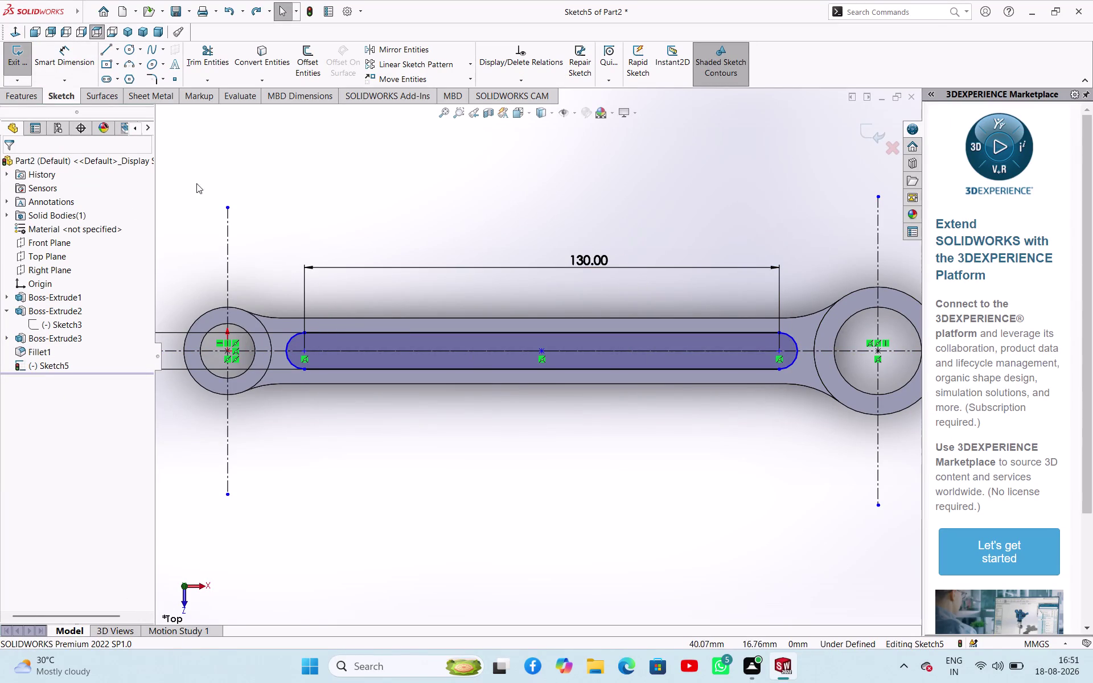
click(9, 60)
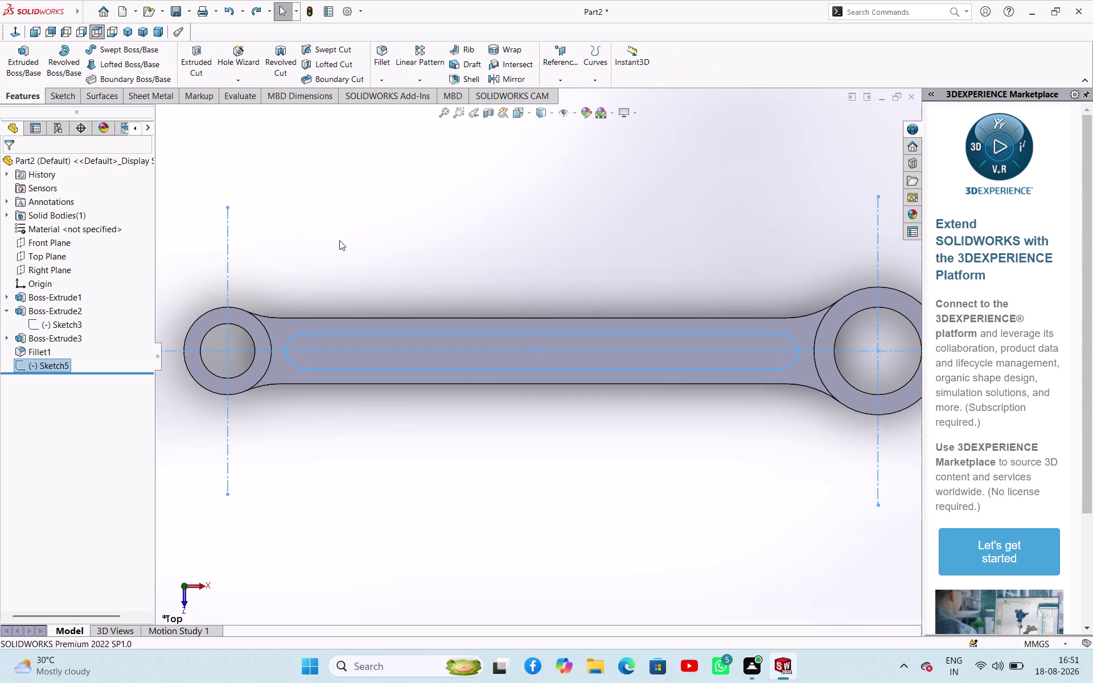
Cancel the boss extrusion and start an Extruded Cut of the slot sketch instead.
click(11, 68)
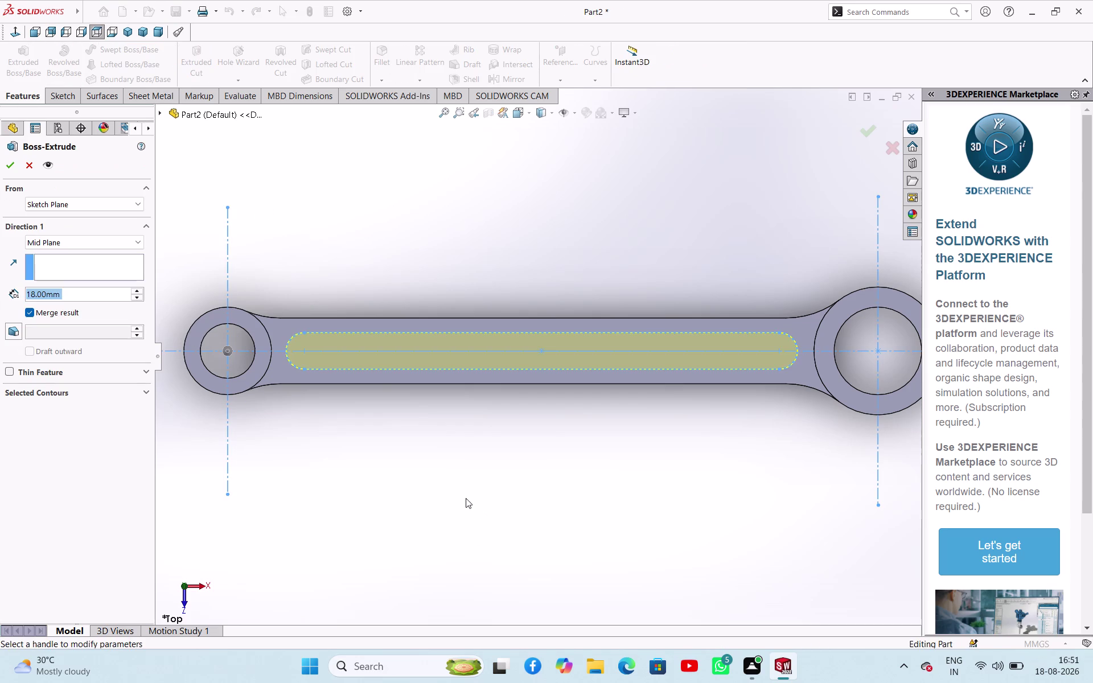
middle_drag(465, 497, 455, 367)
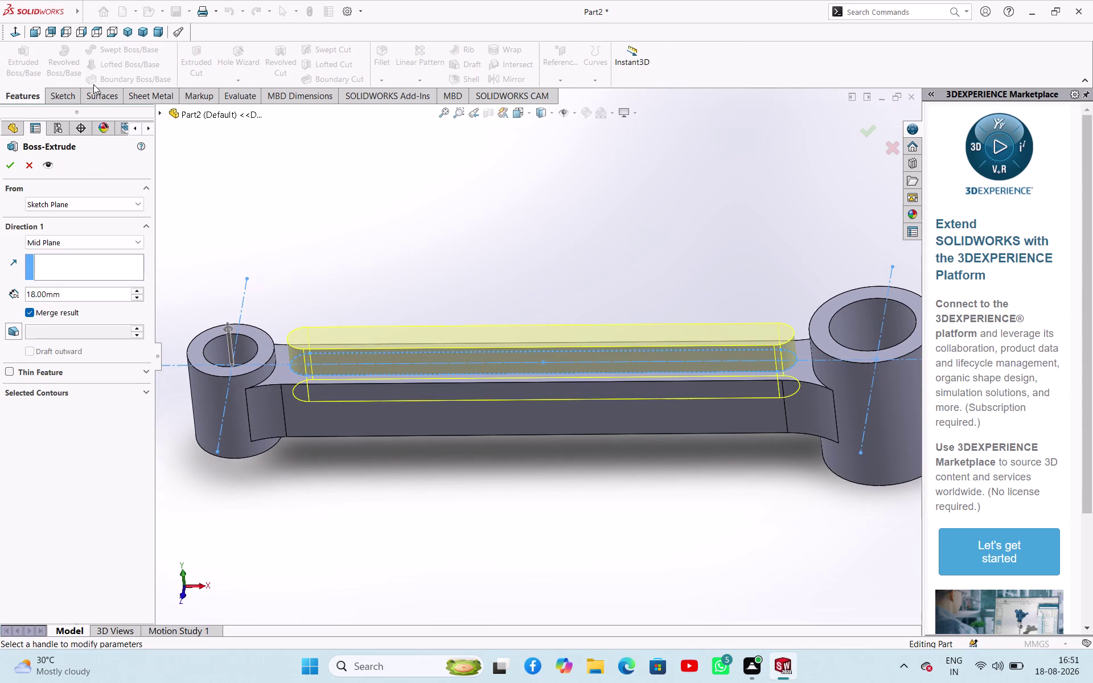
click(28, 159)
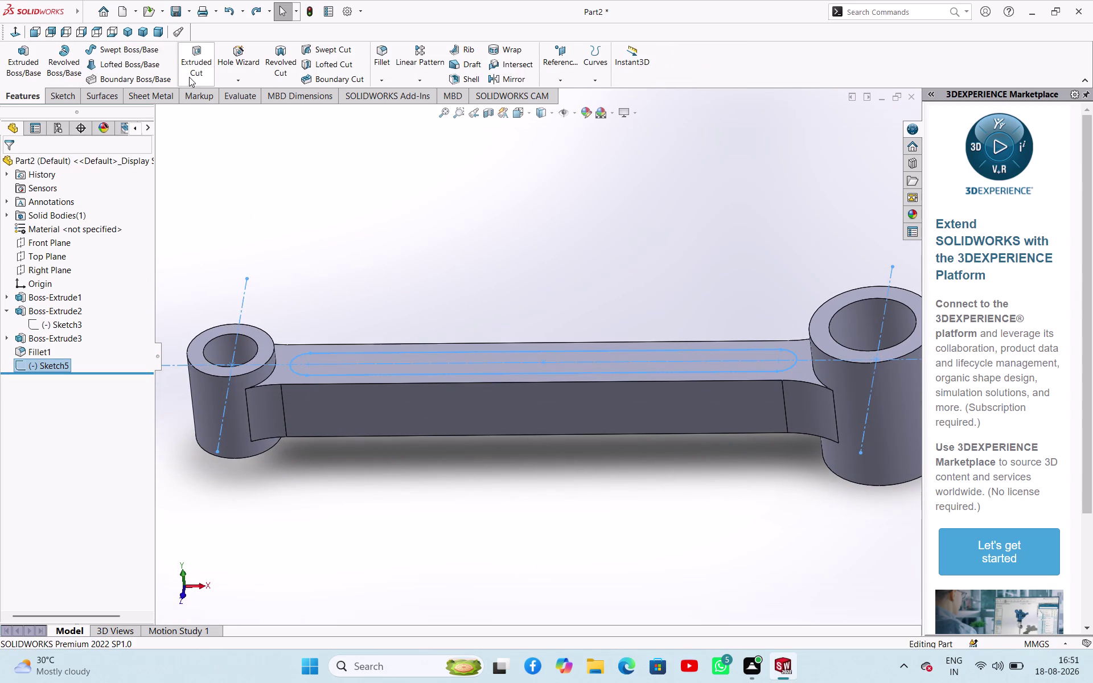
click(189, 77)
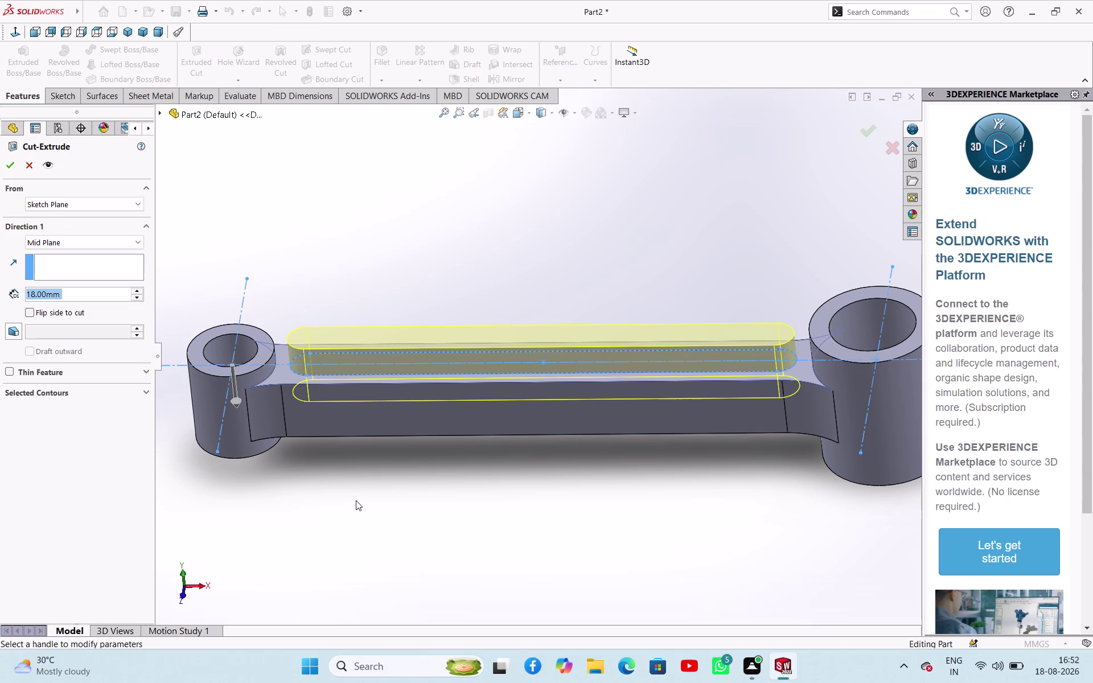
middle_drag(332, 464, 332, 459)
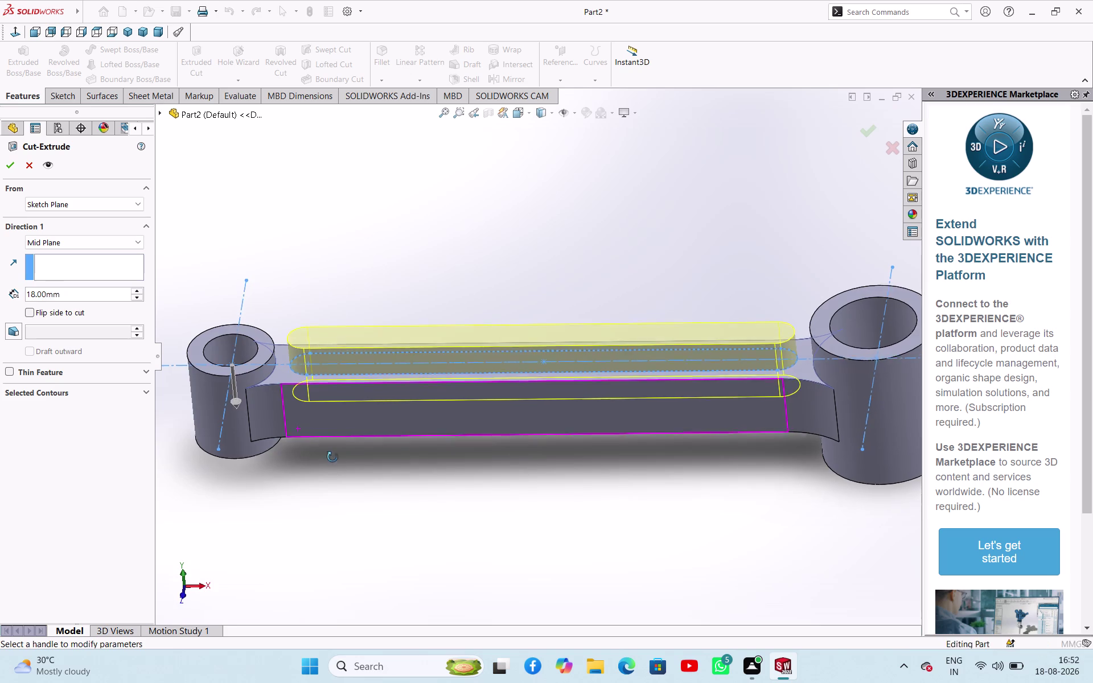
middle_drag(332, 458, 368, 407)
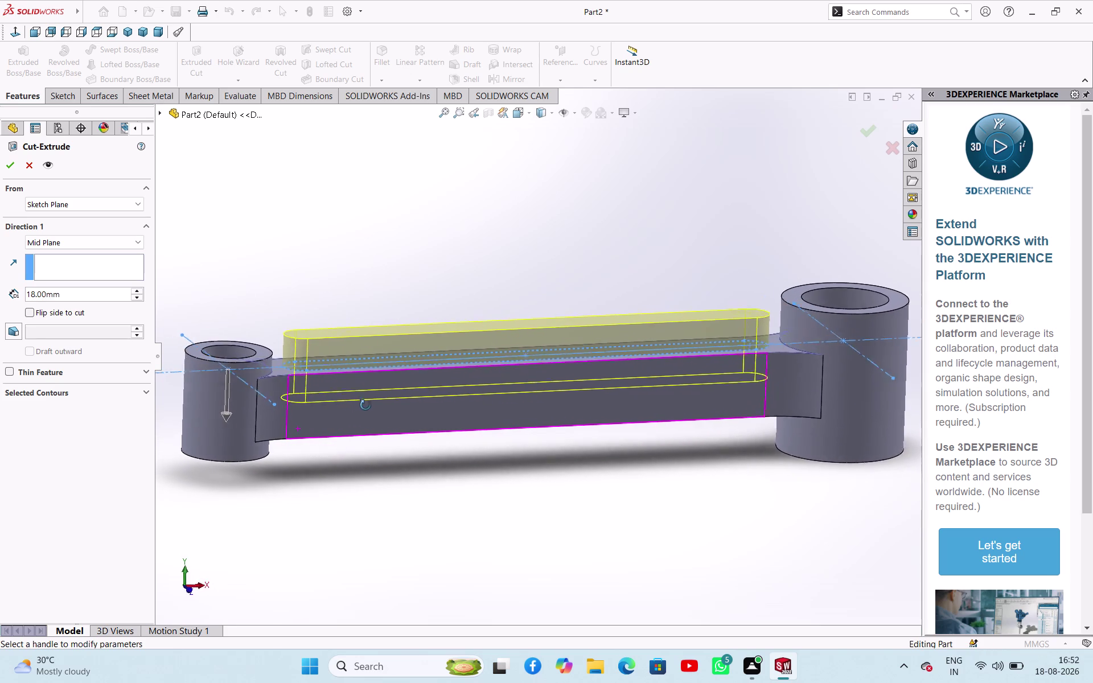
middle_drag(368, 407, 351, 377)
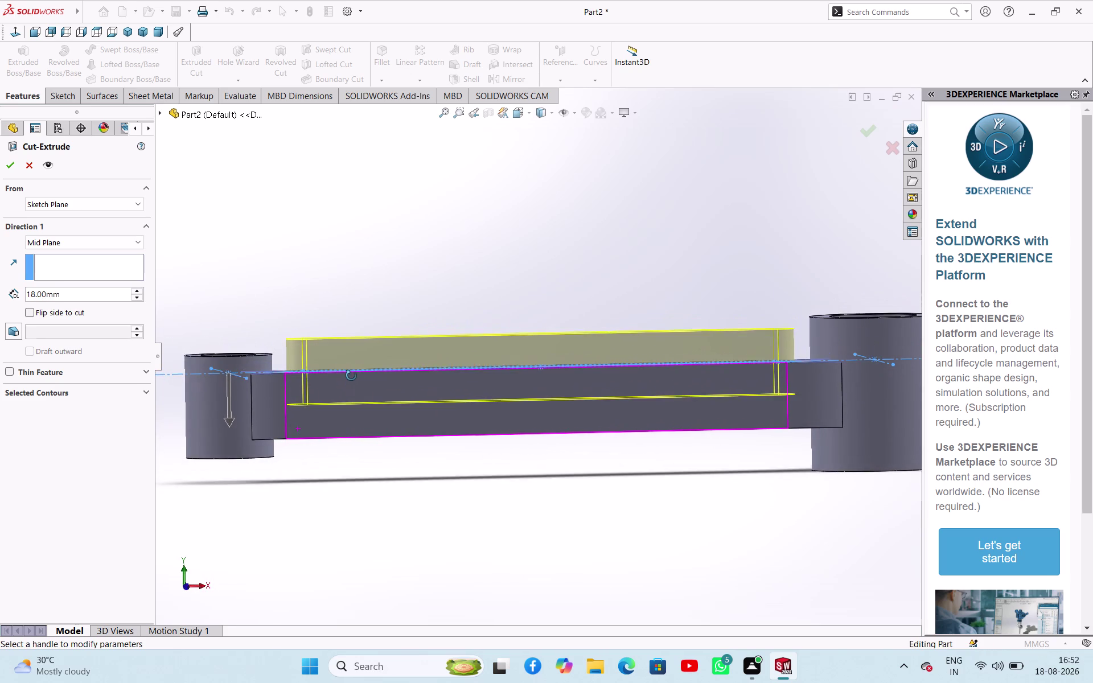
middle_drag(352, 376, 311, 480)
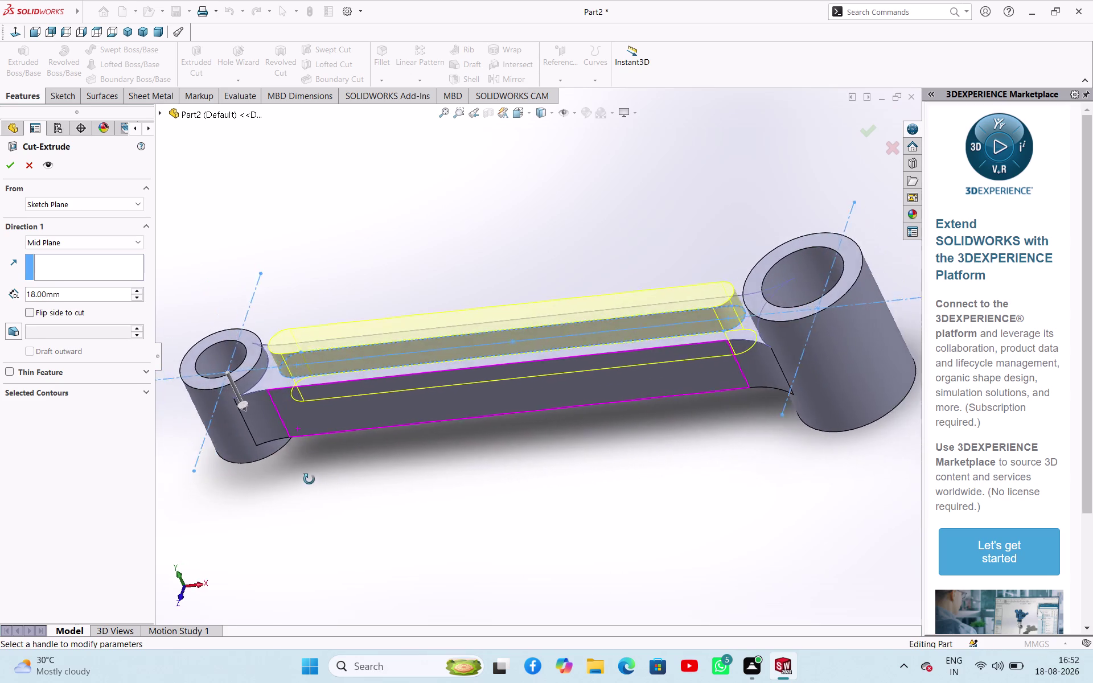
middle_drag(311, 480, 327, 436)
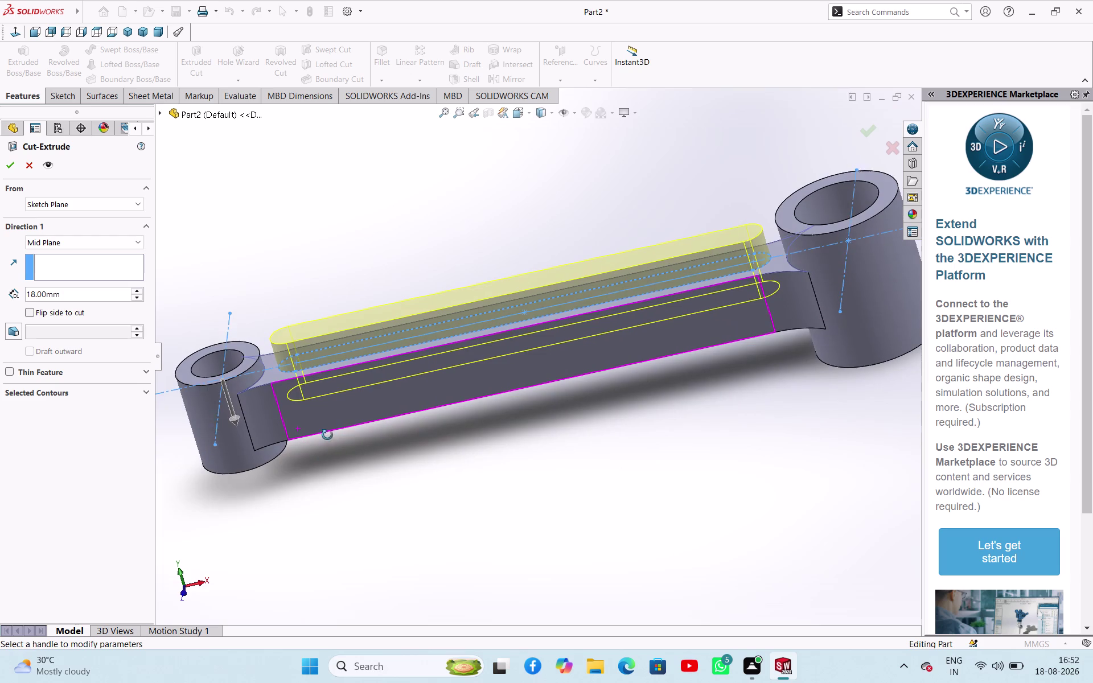
middle_drag(328, 436, 329, 434)
Set the cut to Blind with a 6.5 mm depth and confirm.
click(141, 239)
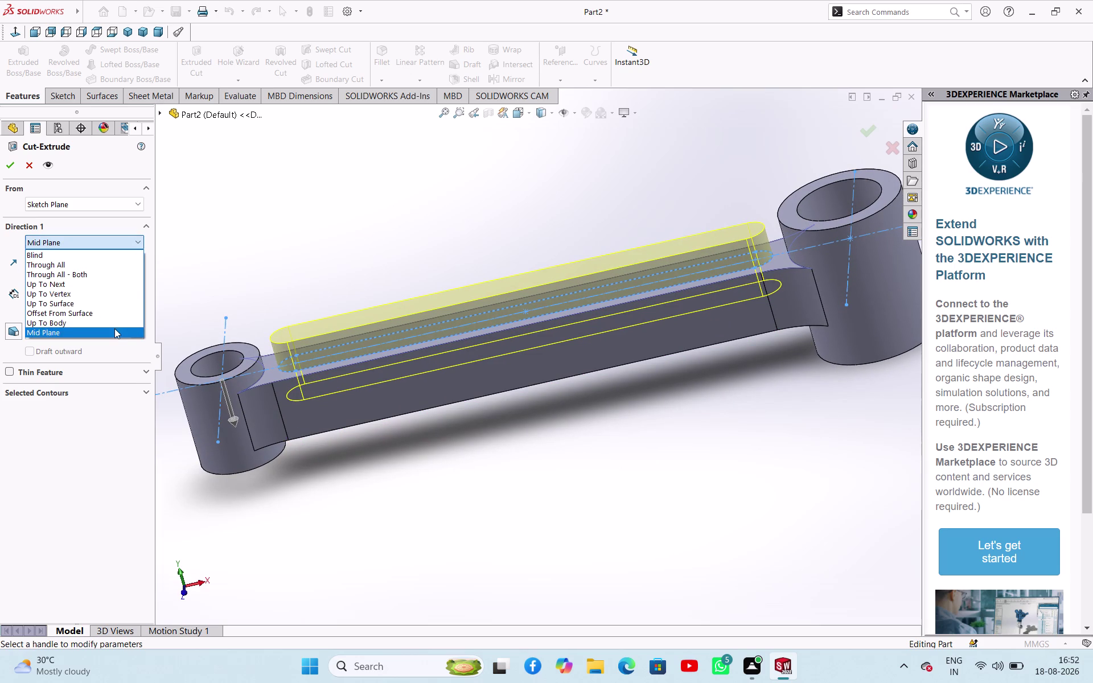
click(93, 257)
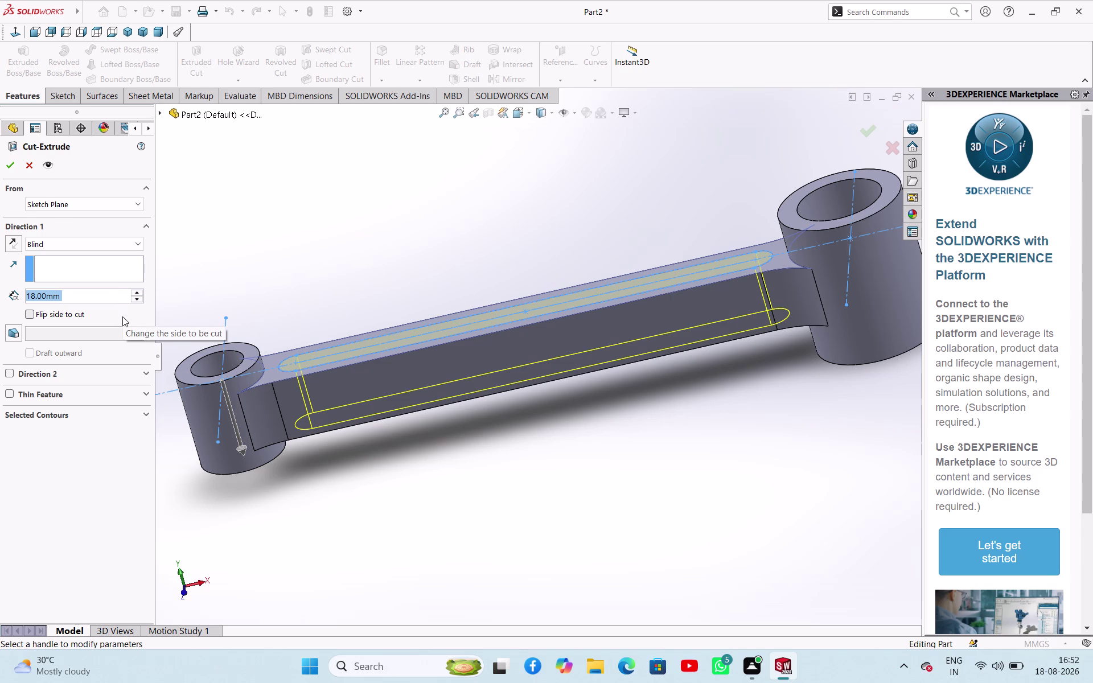
text(6.5)
key(Return)
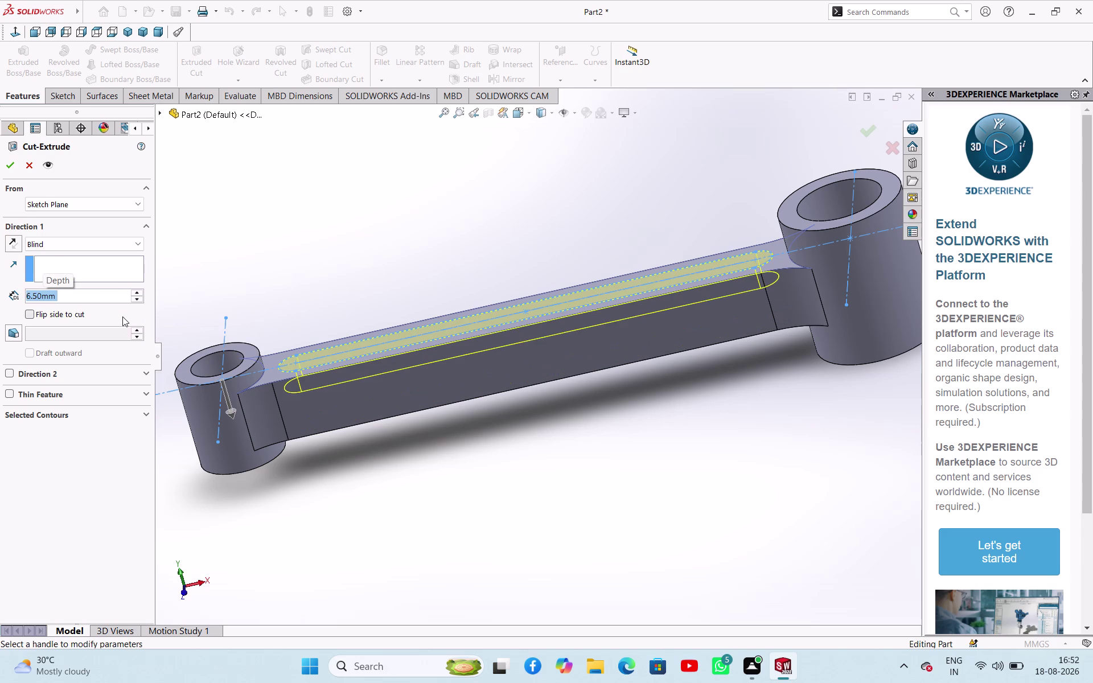
click(10, 165)
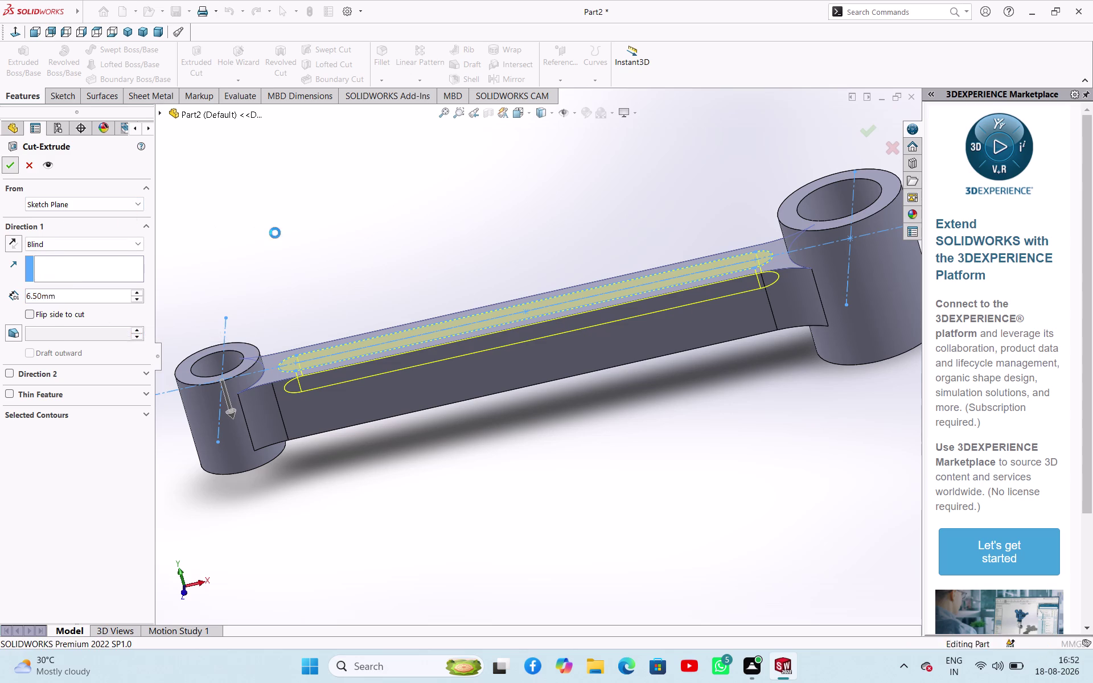
click(289, 235)
middle_drag(406, 431, 397, 466)
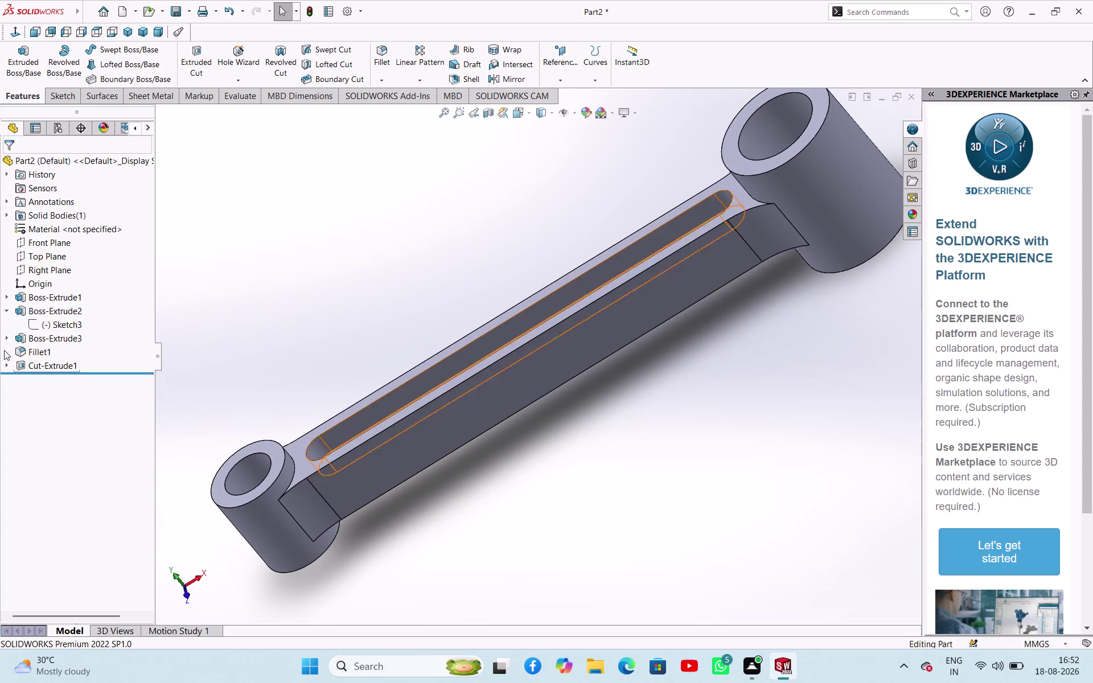
Mirror Cut-Extrude1 about the Top Plane.
click(36, 363)
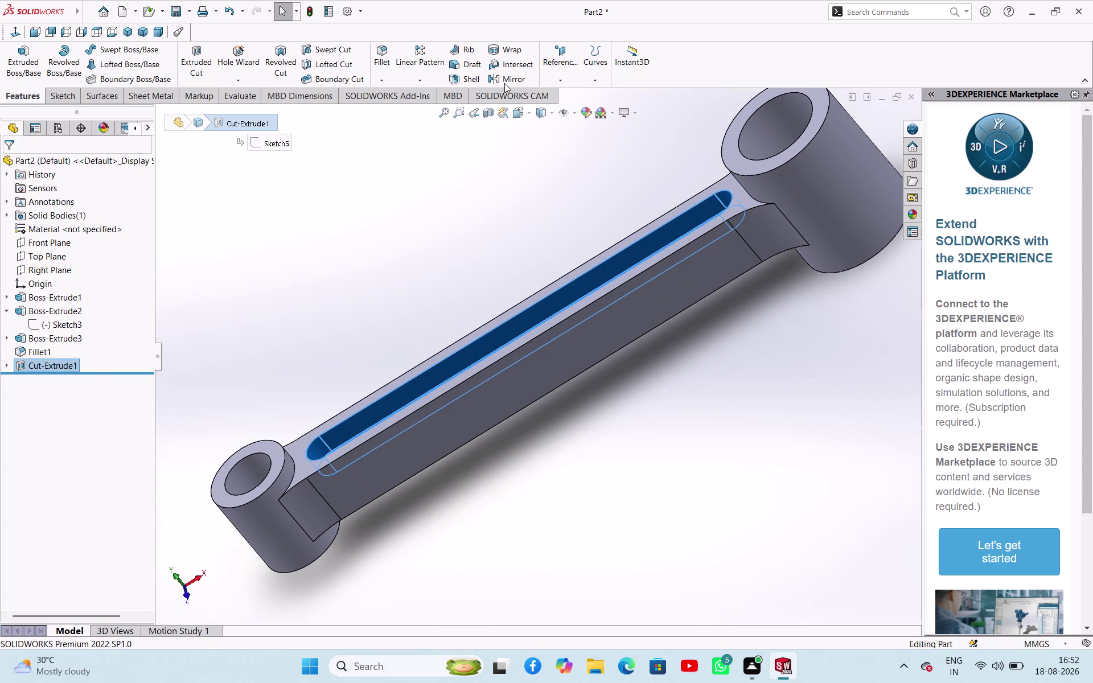
click(505, 83)
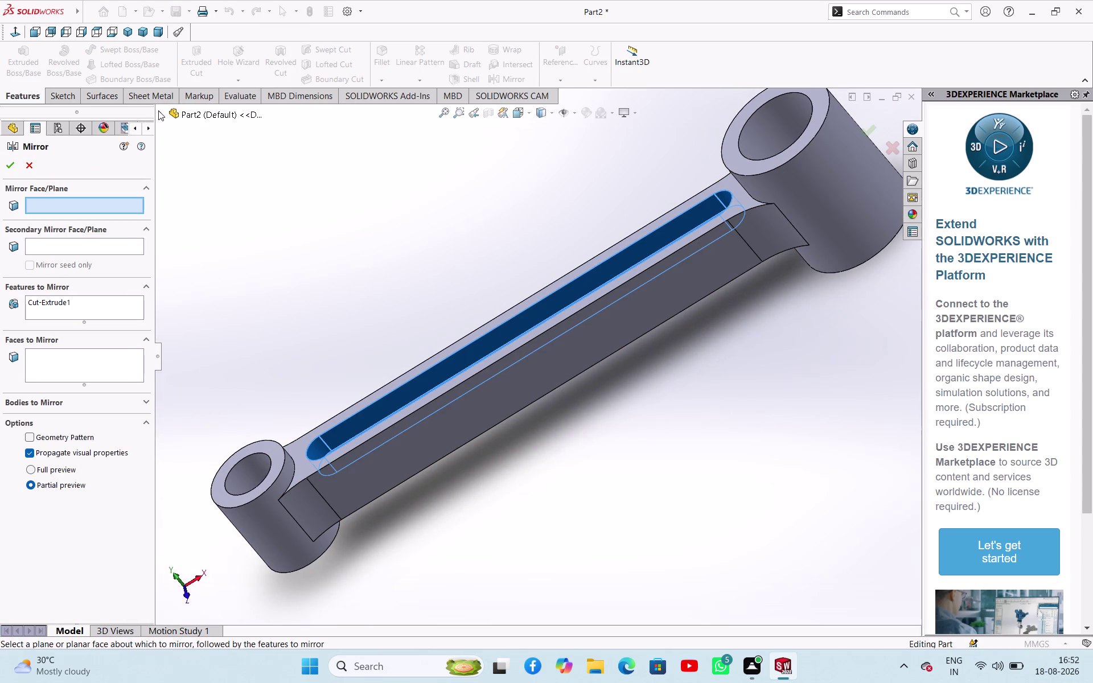
click(158, 111)
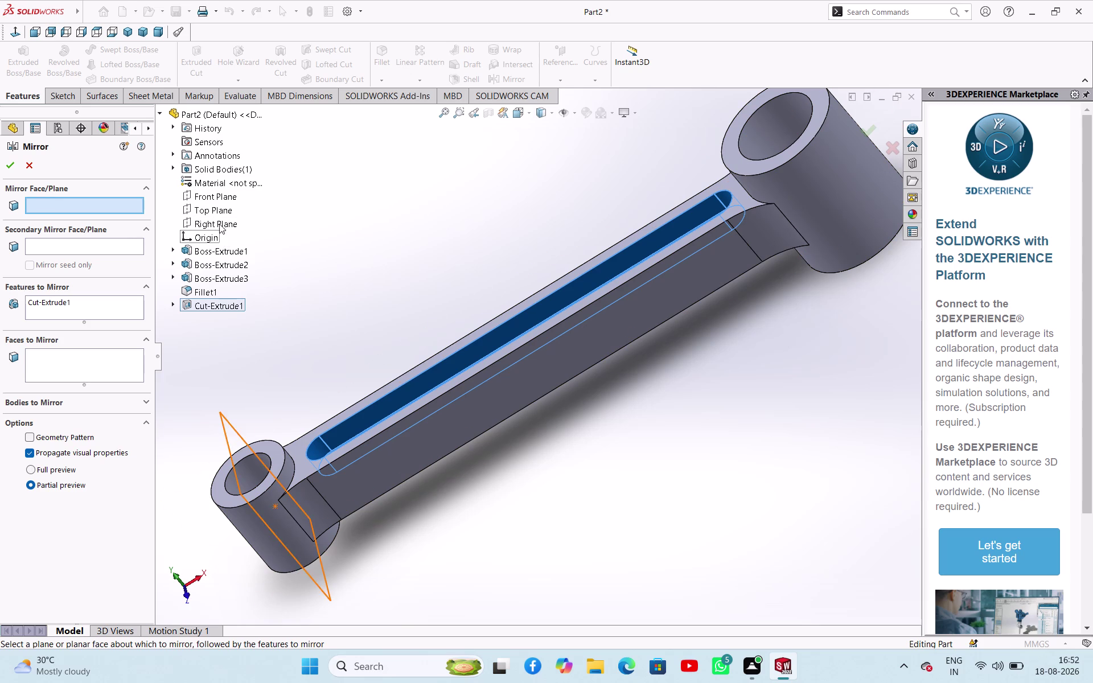
click(216, 215)
middle_drag(358, 308, 334, 237)
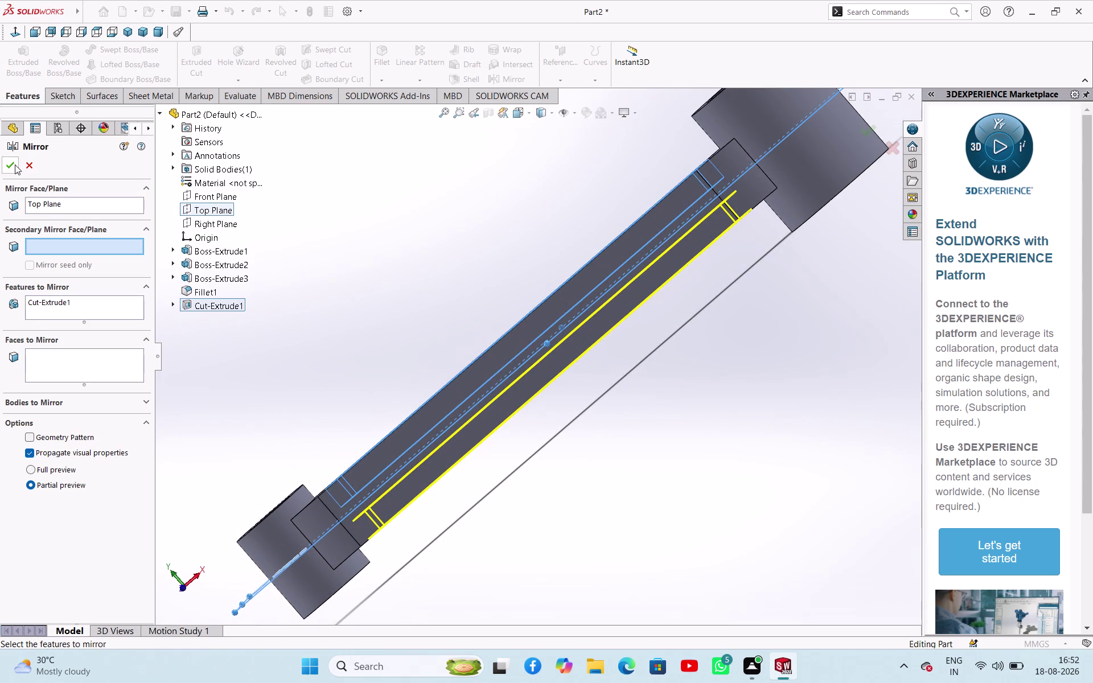
click(15, 164)
Inspect the mirrored pocket, switch to isometric view, and begin saving with Ctrl+S.
click(382, 271)
middle_drag(458, 292, 546, 331)
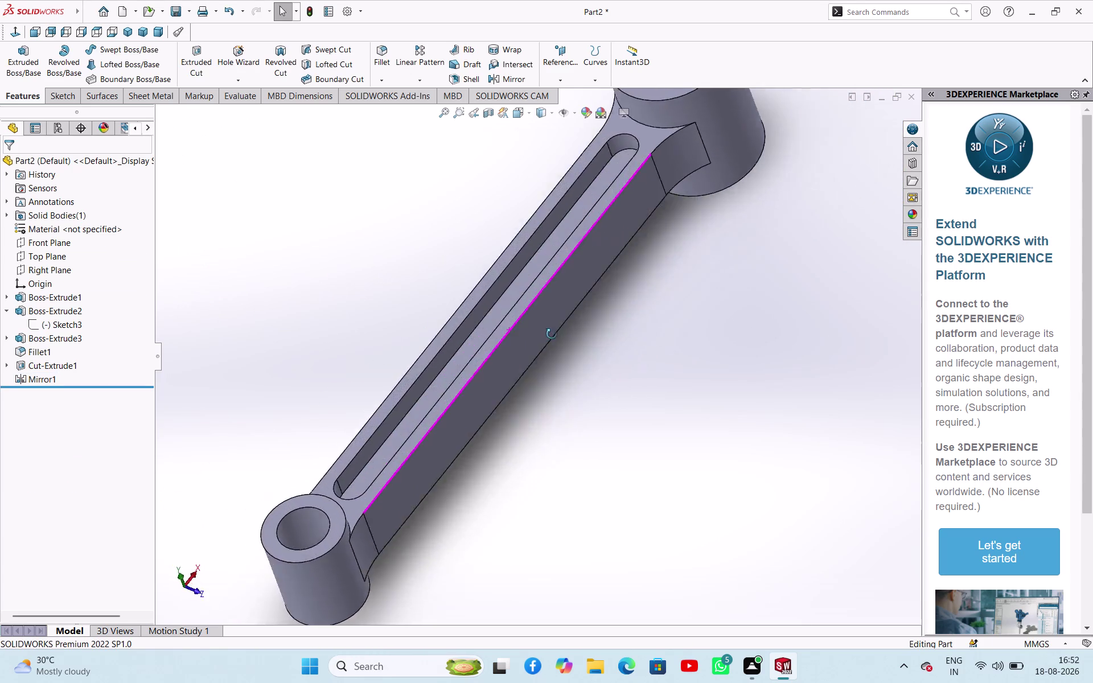
middle_drag(546, 331, 521, 297)
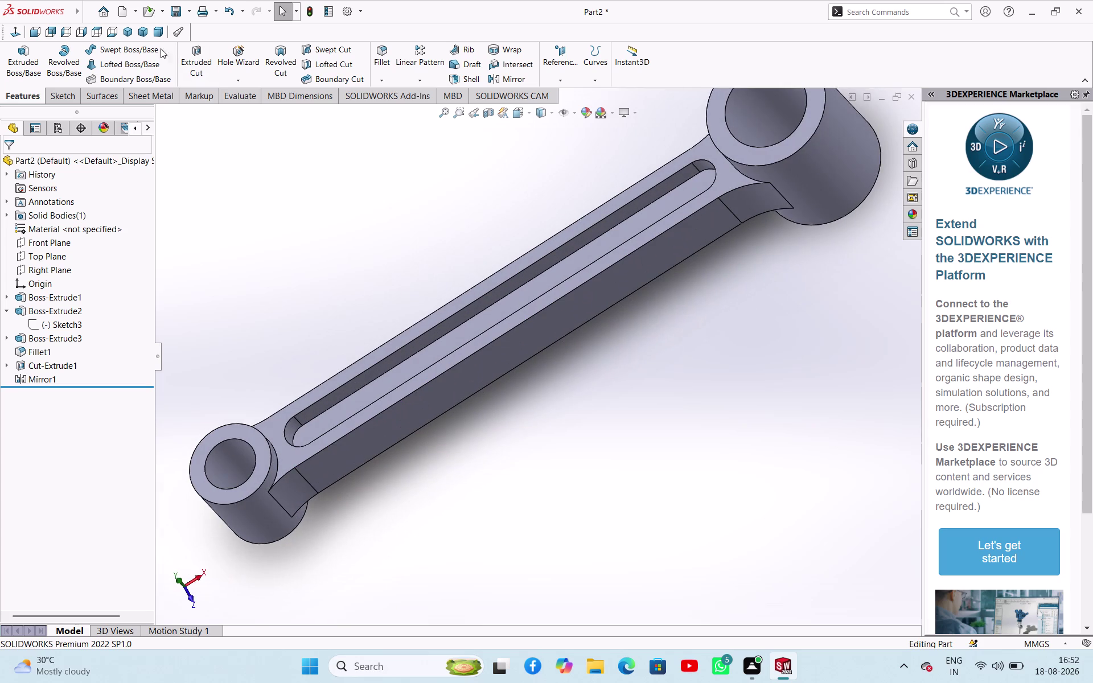
click(129, 34)
click(683, 300)
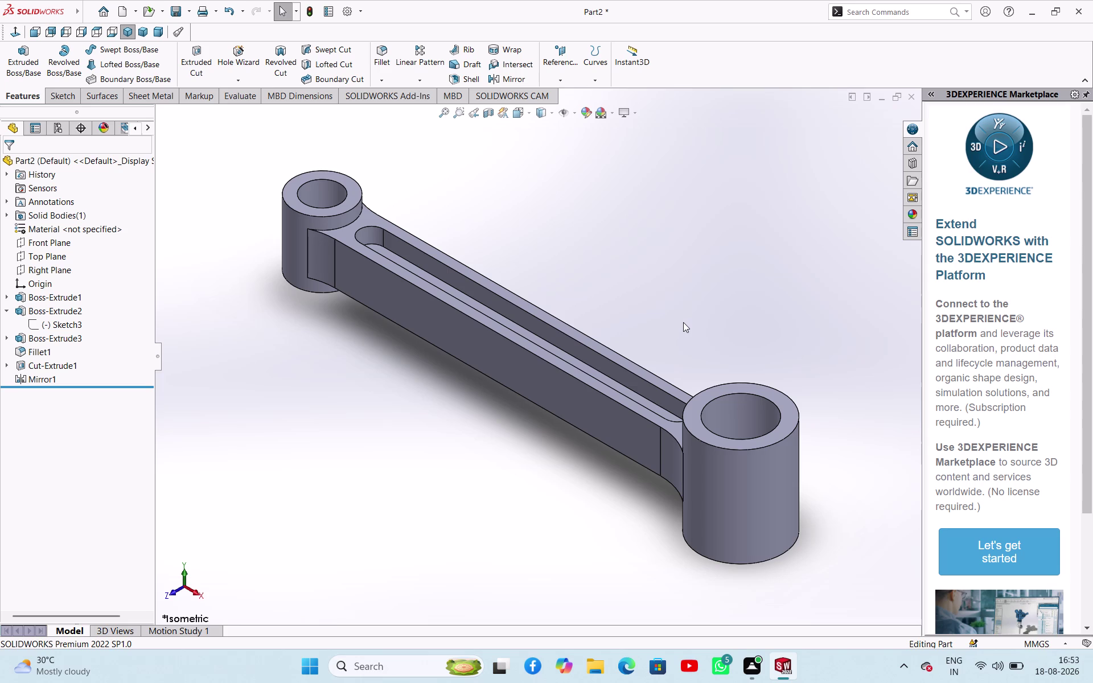
key(ctrl+s)
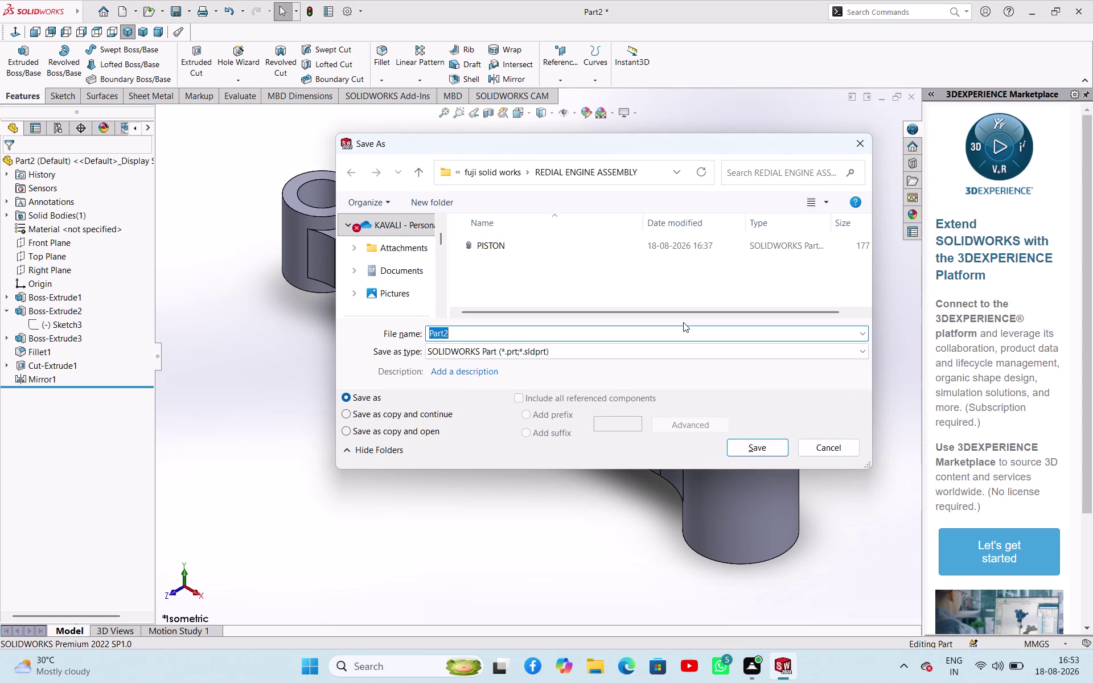
Enter 'ARTICULATED ROD' as the file name and save the part.
key(a)
text(RTI)
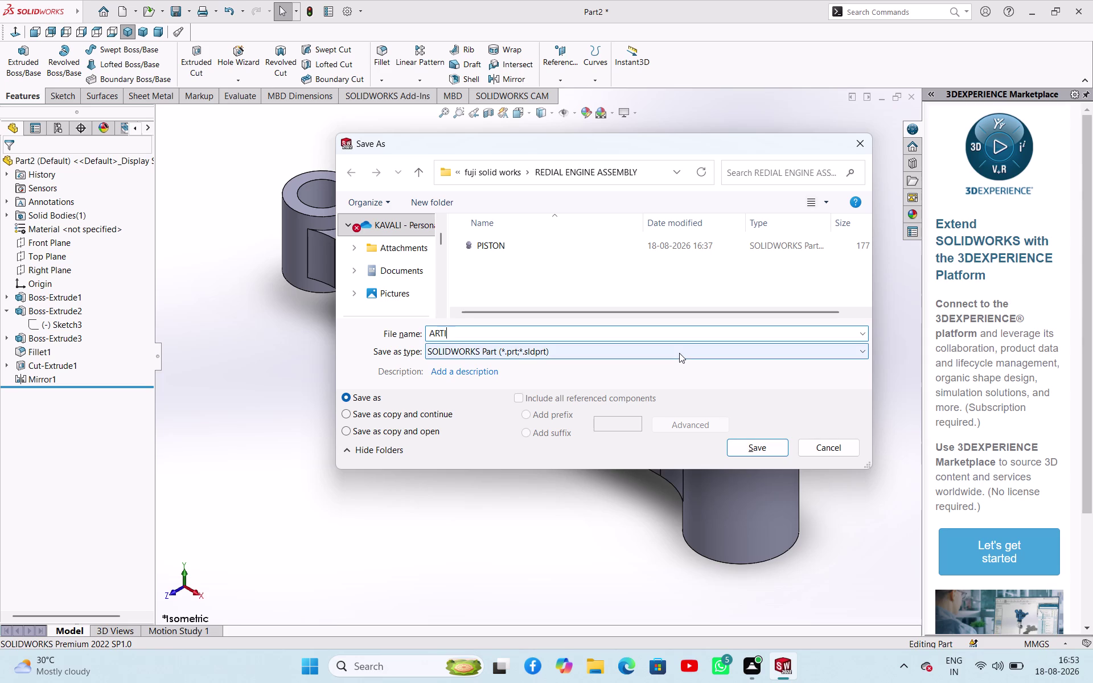
key(c)
text(ULA)
text(TED)
key(space)
key(r)
key(o)
key(d)
click(764, 443)
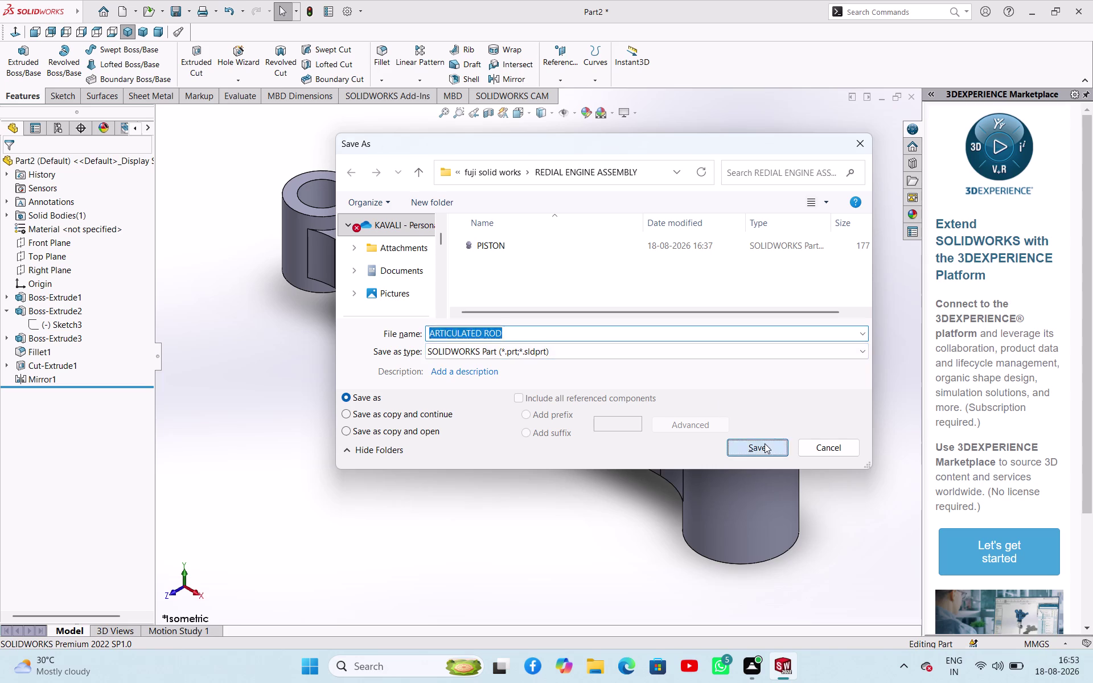
scroll(up, 3)
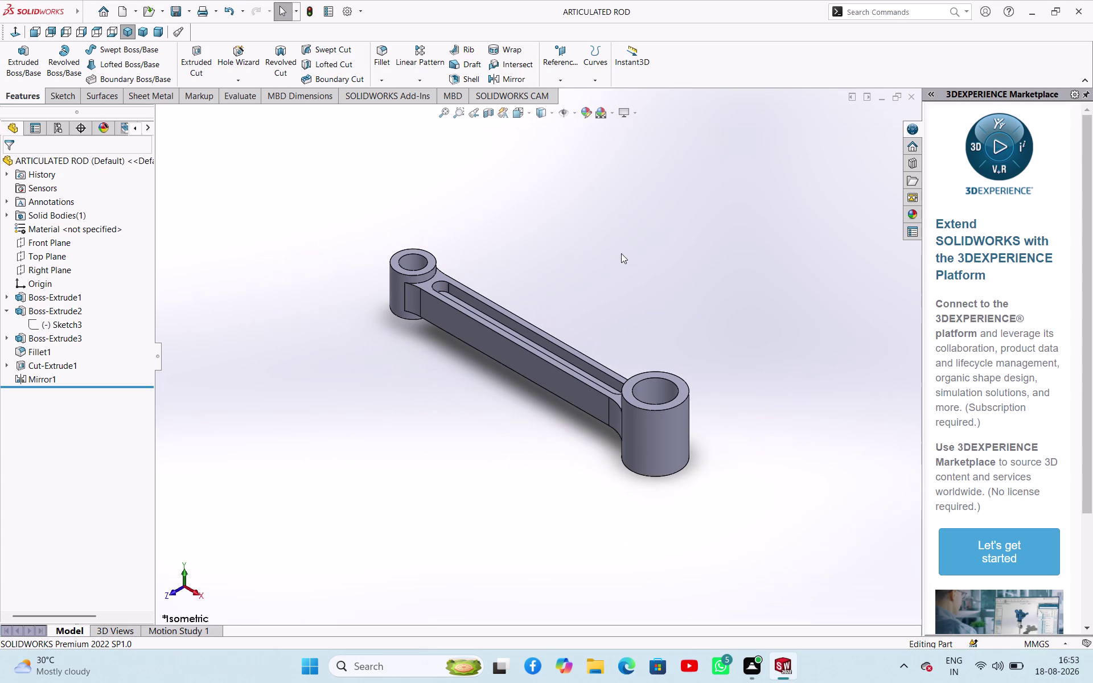
Create a new Part document, Part3, from the New SOLIDWORKS Document dialog.
key(ctrl+s)
key(ctrl+n)
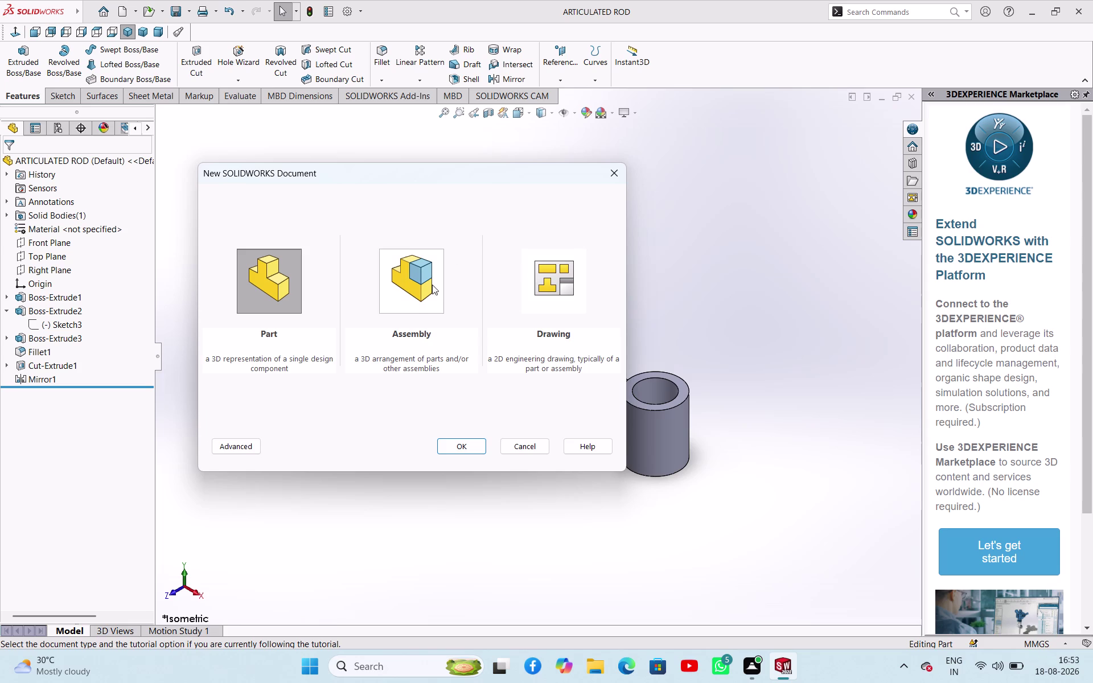
click(464, 448)
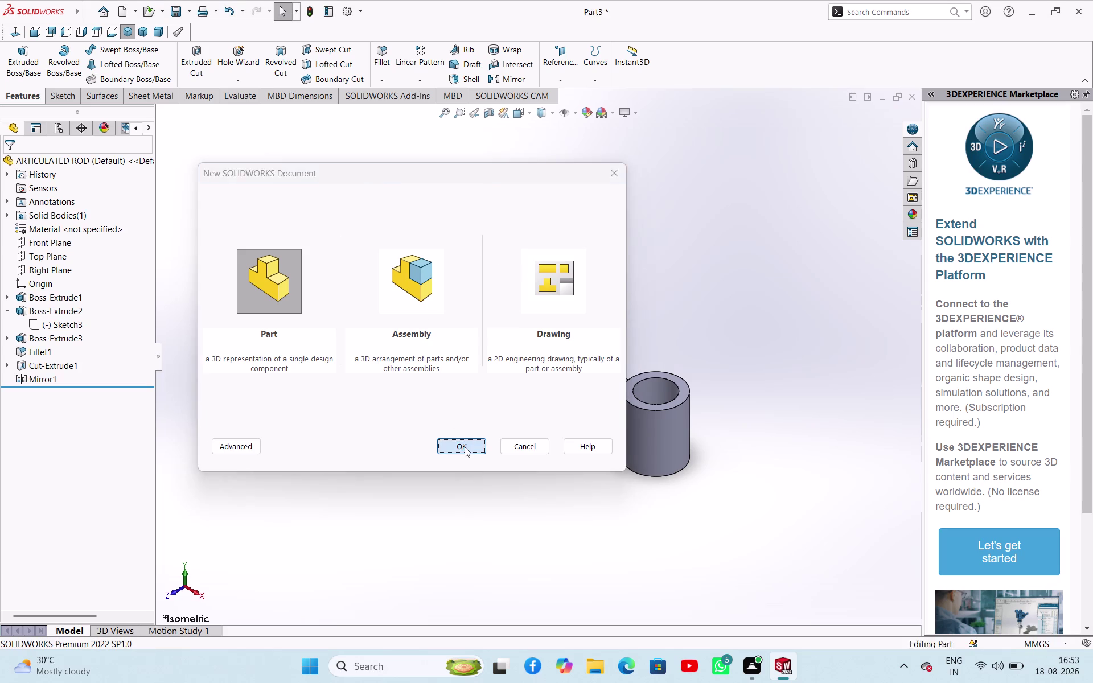